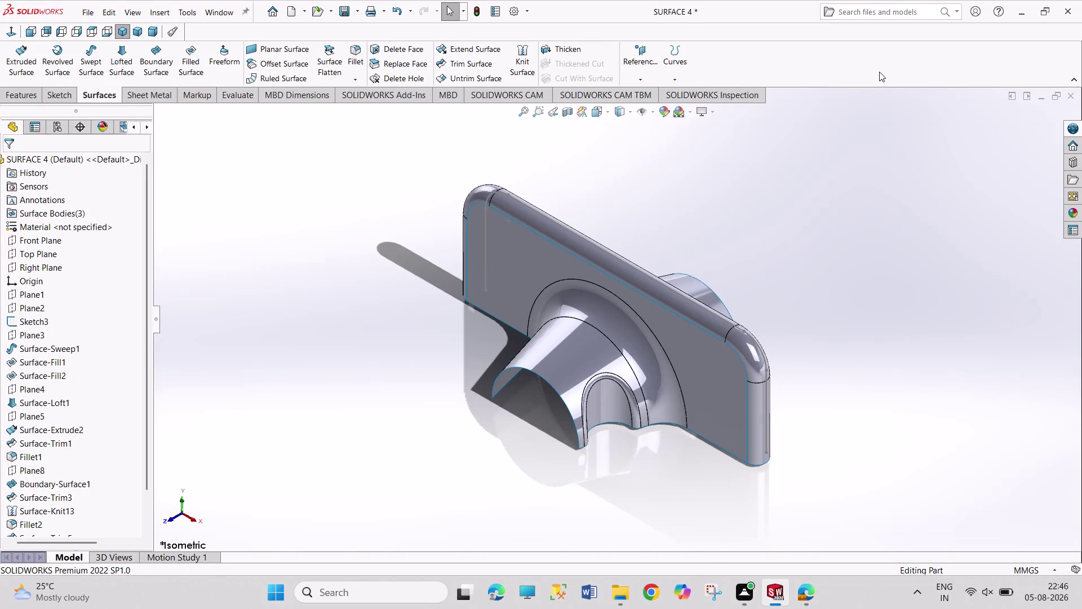
Orbit the model to inspect the edges where the spout joins the plate.
drag(876, 64, 895, 93)
drag(890, 72, 906, 99)
drag(903, 90, 923, 122)
drag(903, 85, 920, 111)
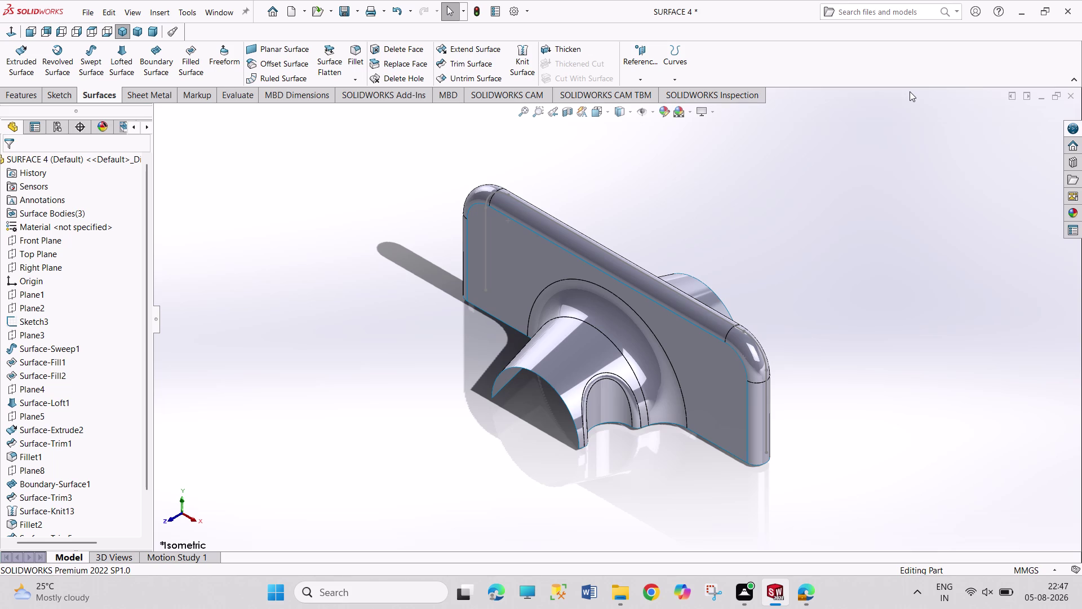
drag(909, 89, 919, 104)
drag(915, 84, 915, 87)
drag(915, 87, 919, 93)
drag(826, 133, 900, 242)
drag(826, 160, 899, 264)
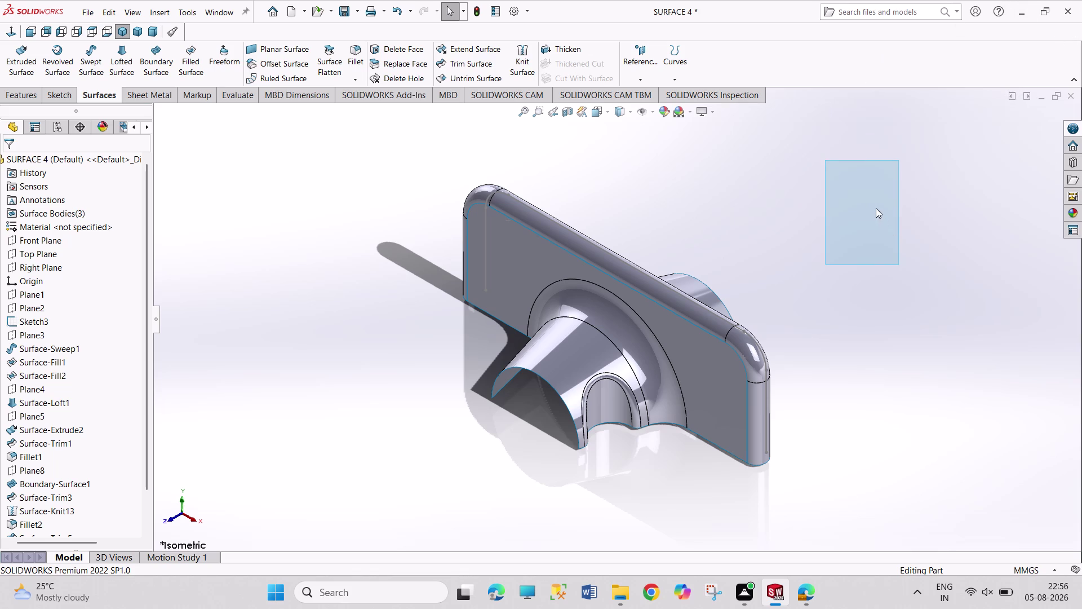
Orbit the model to inspect the filleted spout and plate.
drag(866, 195, 910, 282)
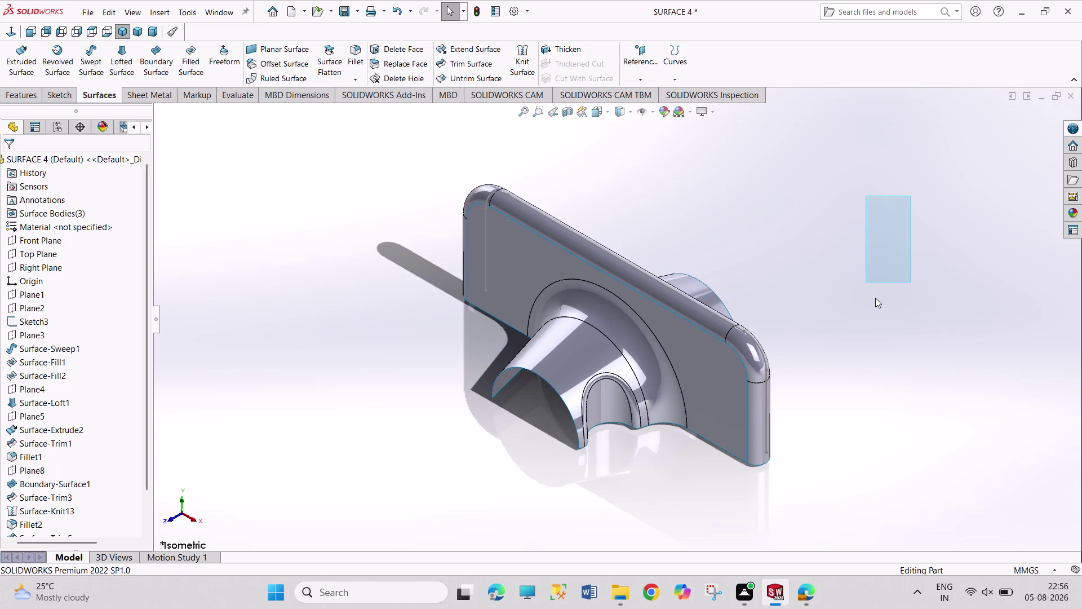
drag(837, 176, 997, 313)
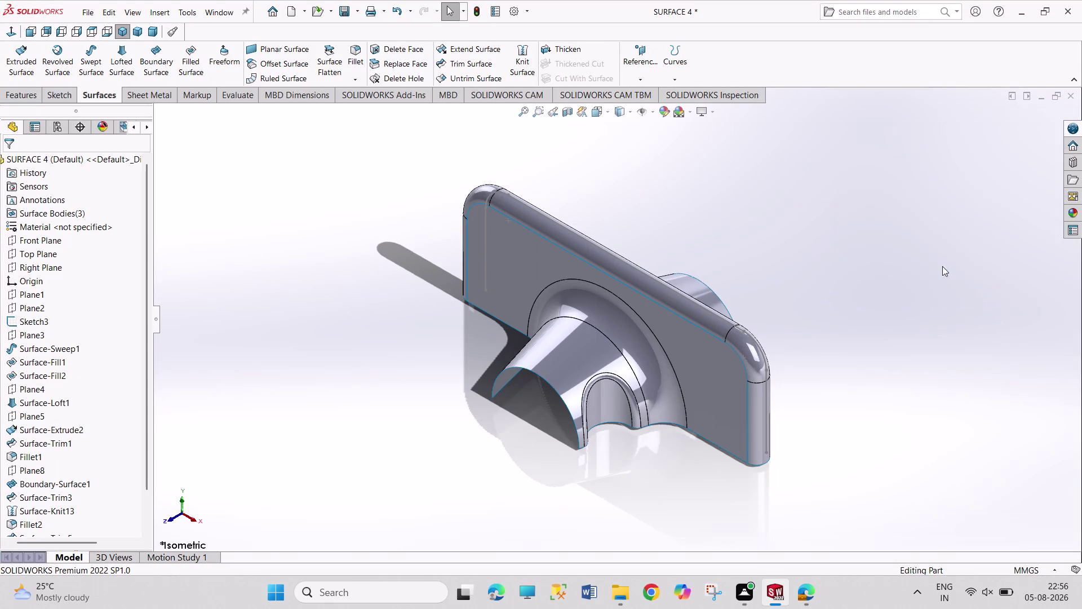
drag(853, 187, 936, 329)
drag(882, 208, 907, 250)
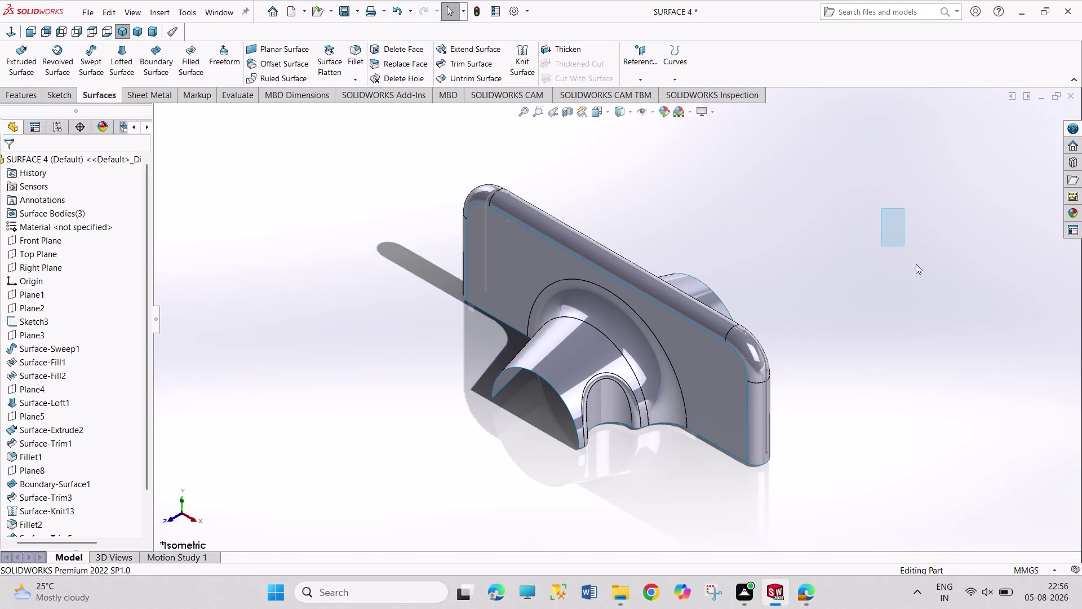
drag(907, 251, 965, 315)
drag(913, 217, 990, 317)
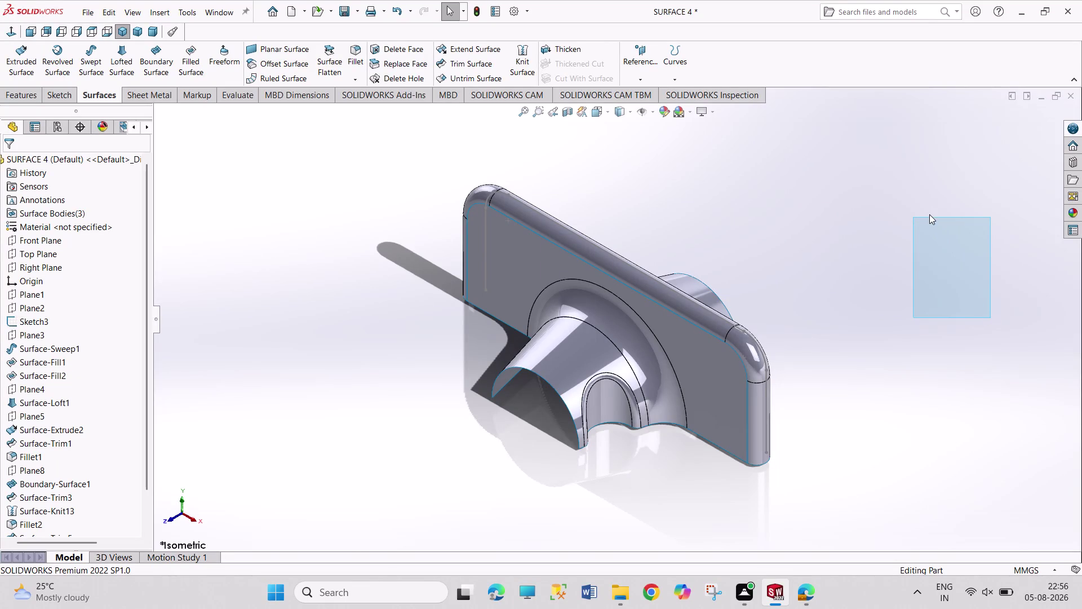
drag(924, 203, 996, 320)
drag(930, 215, 943, 269)
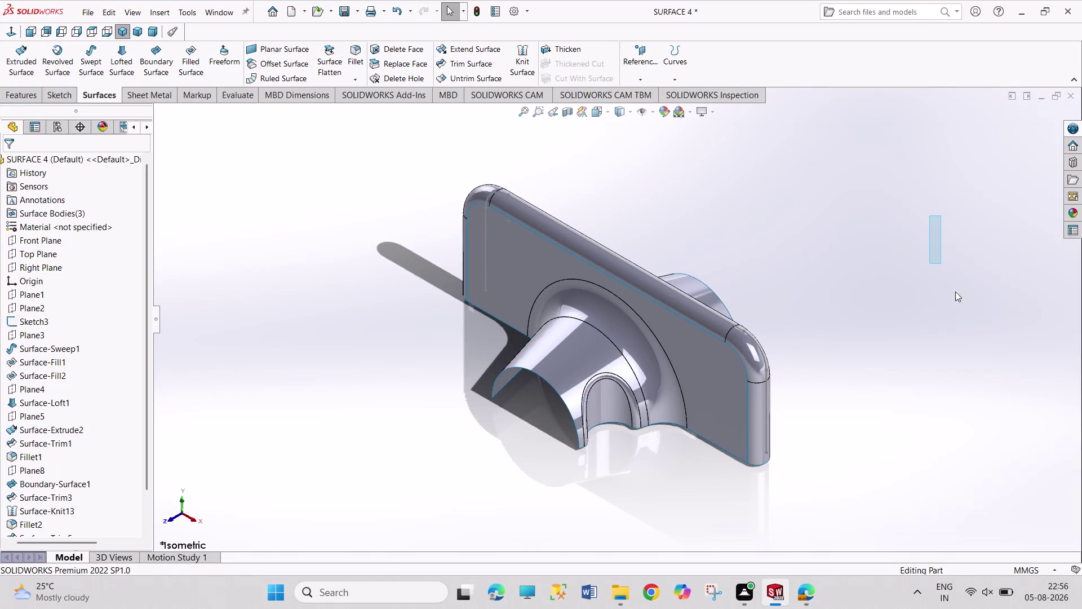
drag(943, 269, 981, 323)
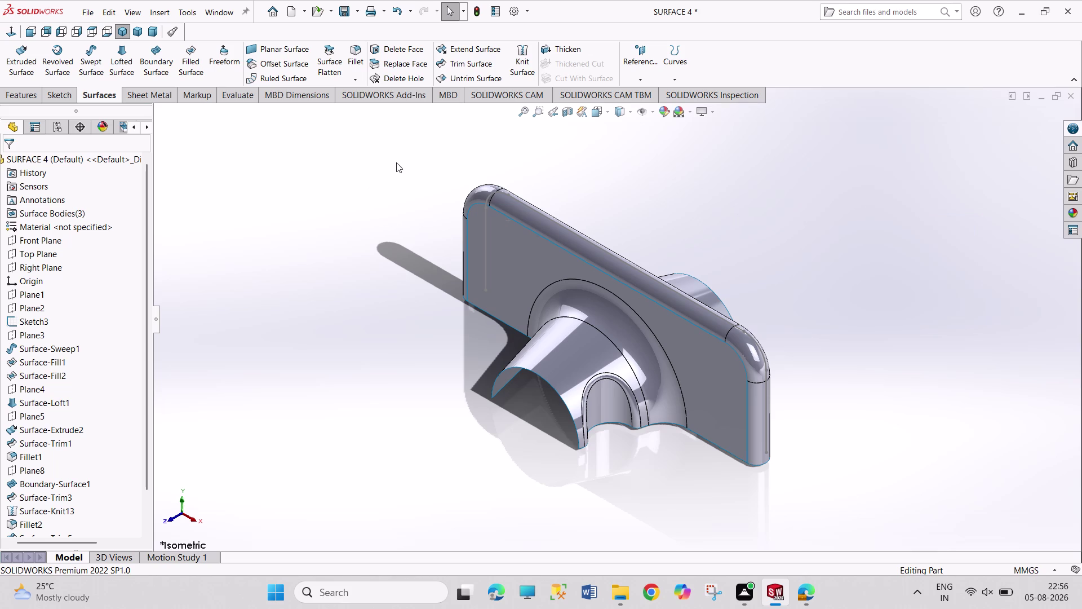
Box-select all the model's surfaces, clear the selection, and reorient the view.
drag(396, 162, 823, 492)
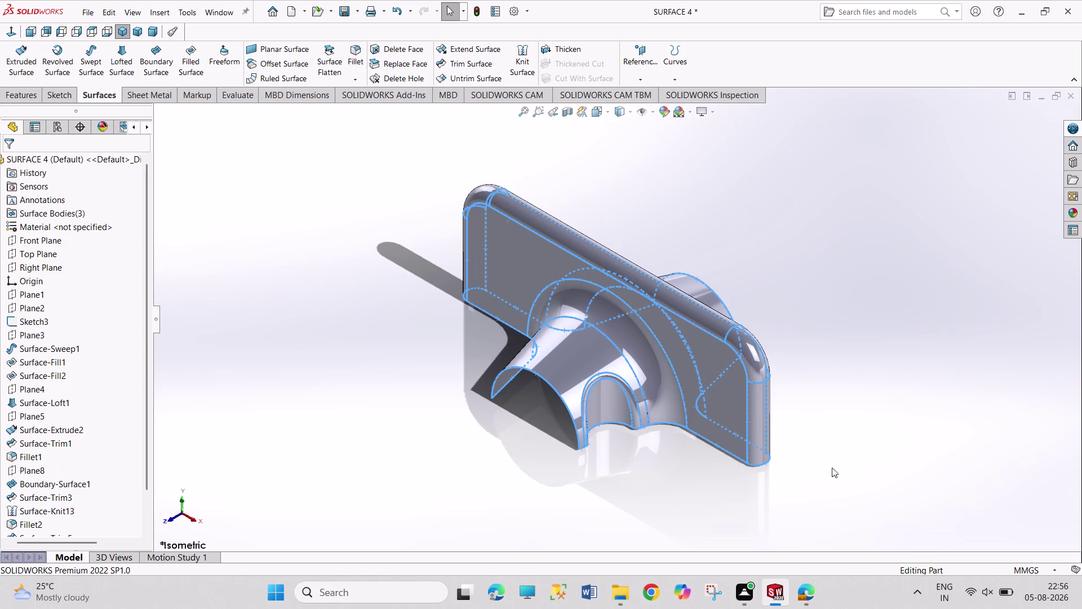
click(840, 427)
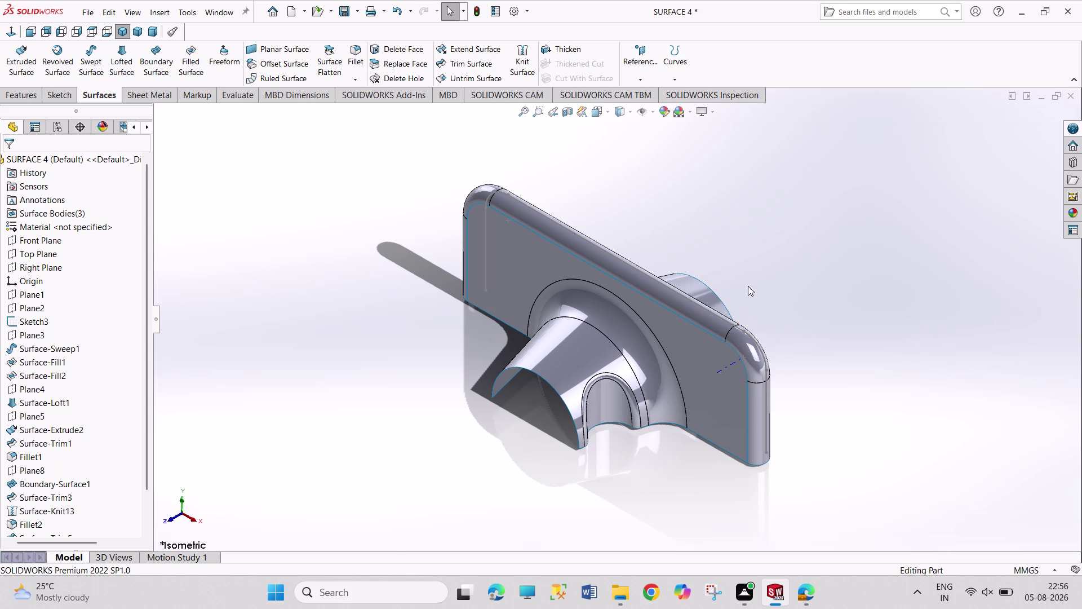
drag(757, 212, 882, 428)
drag(780, 167, 904, 462)
drag(777, 136, 821, 353)
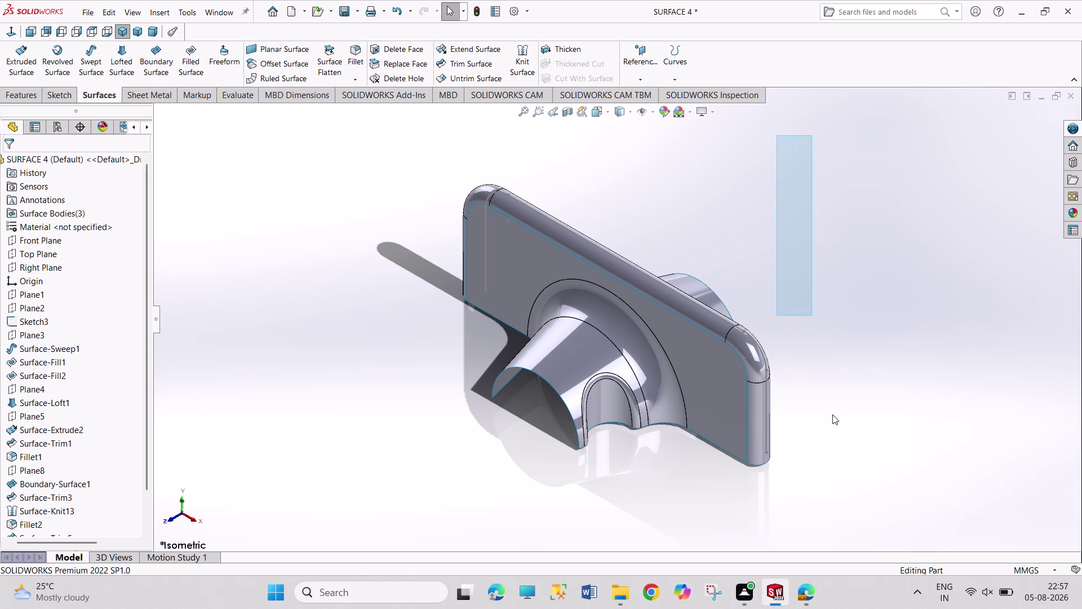
drag(820, 352, 850, 489)
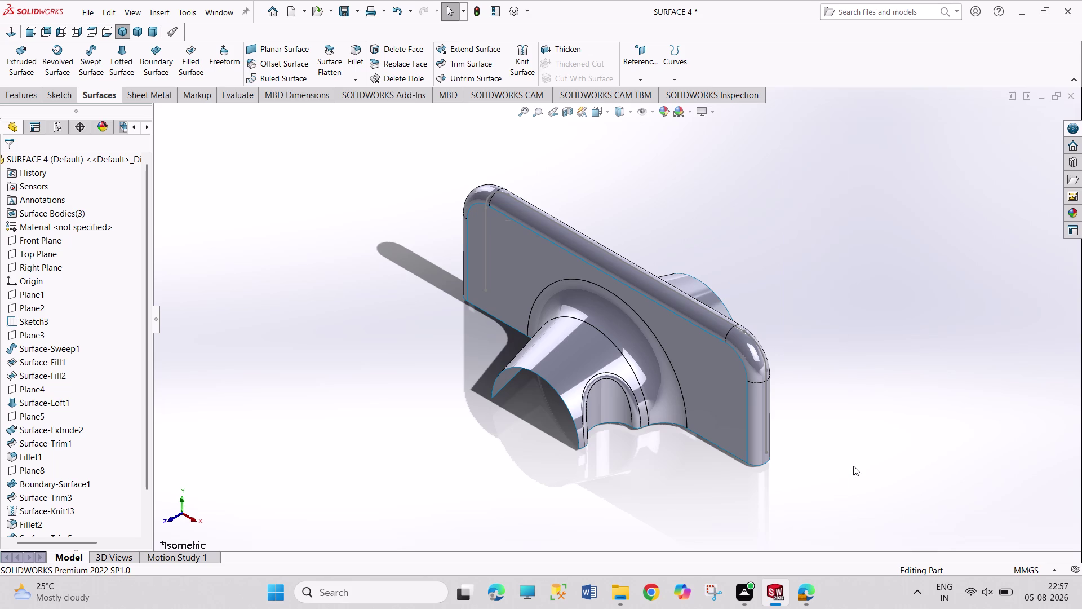
drag(750, 177, 788, 389)
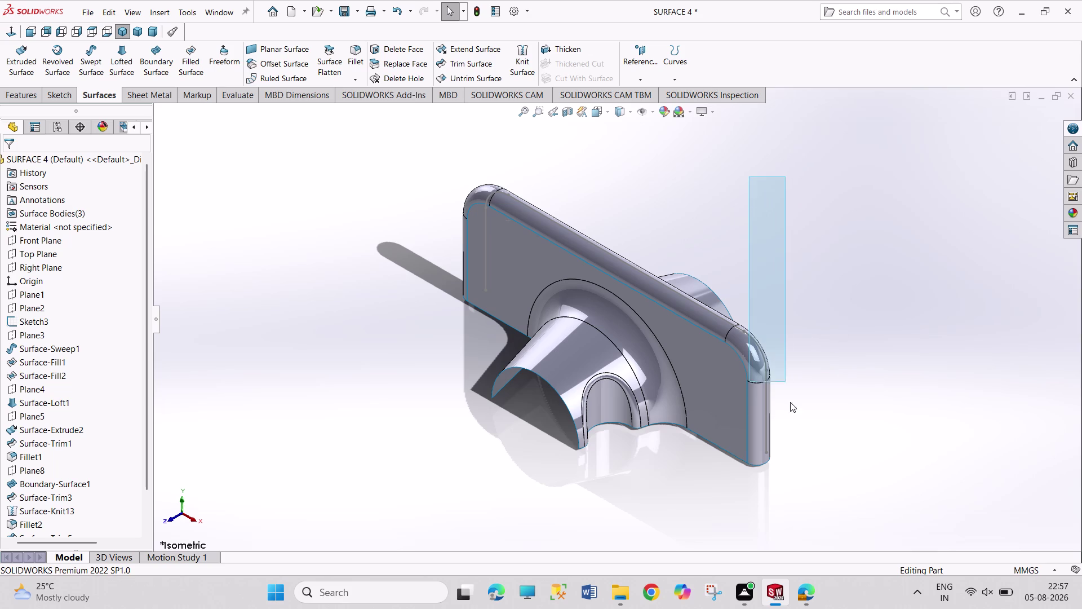
drag(787, 389, 828, 489)
drag(710, 121, 857, 457)
drag(788, 160, 861, 432)
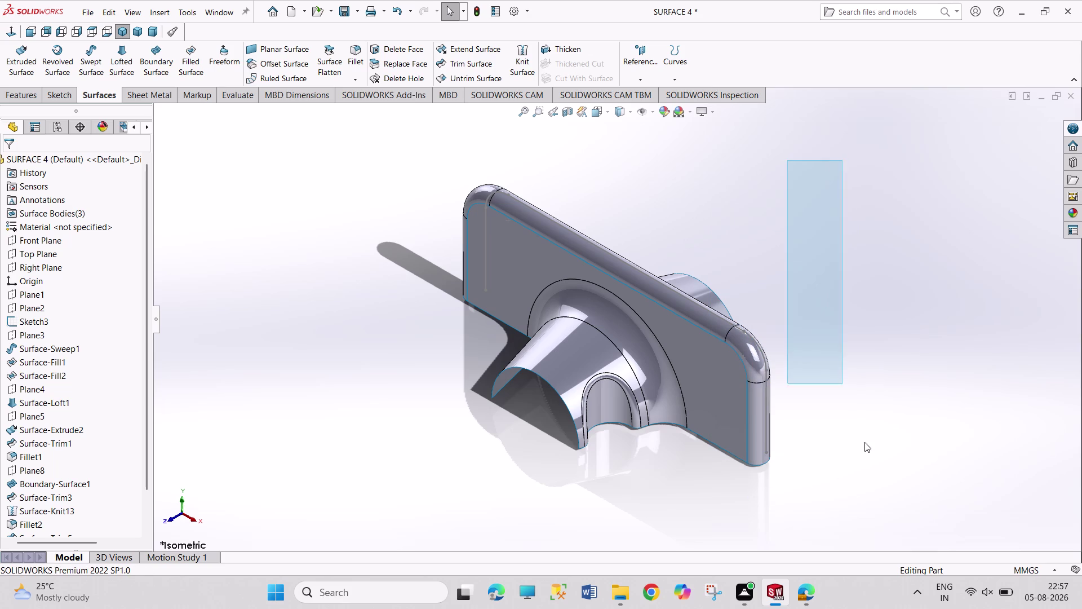
drag(861, 433, 865, 457)
Select all surfaces, then the faces along the plate's right edge, clearing each selection.
drag(444, 135, 950, 520)
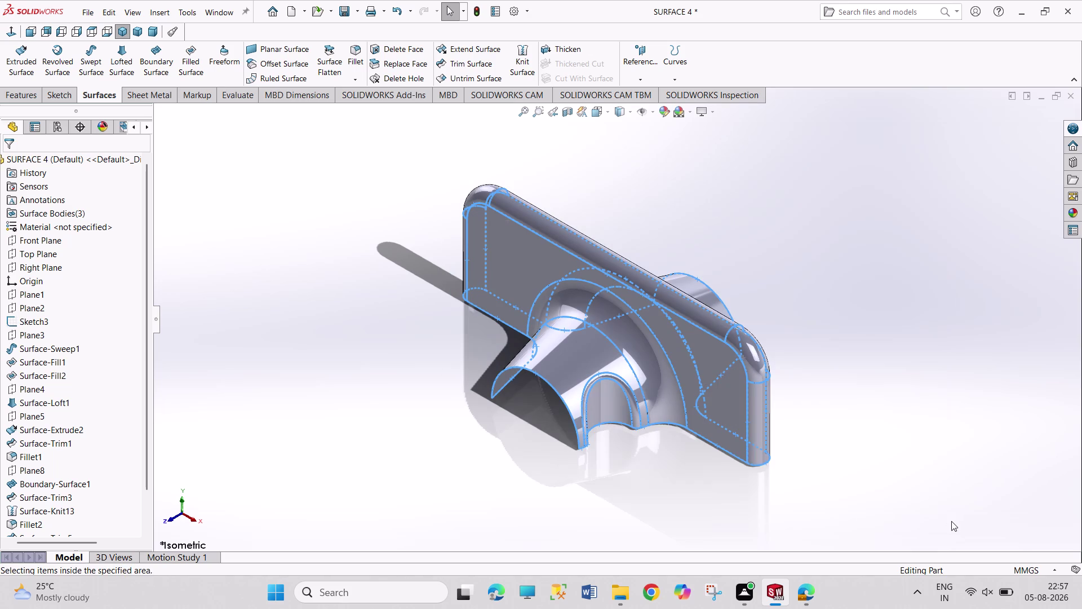
click(924, 401)
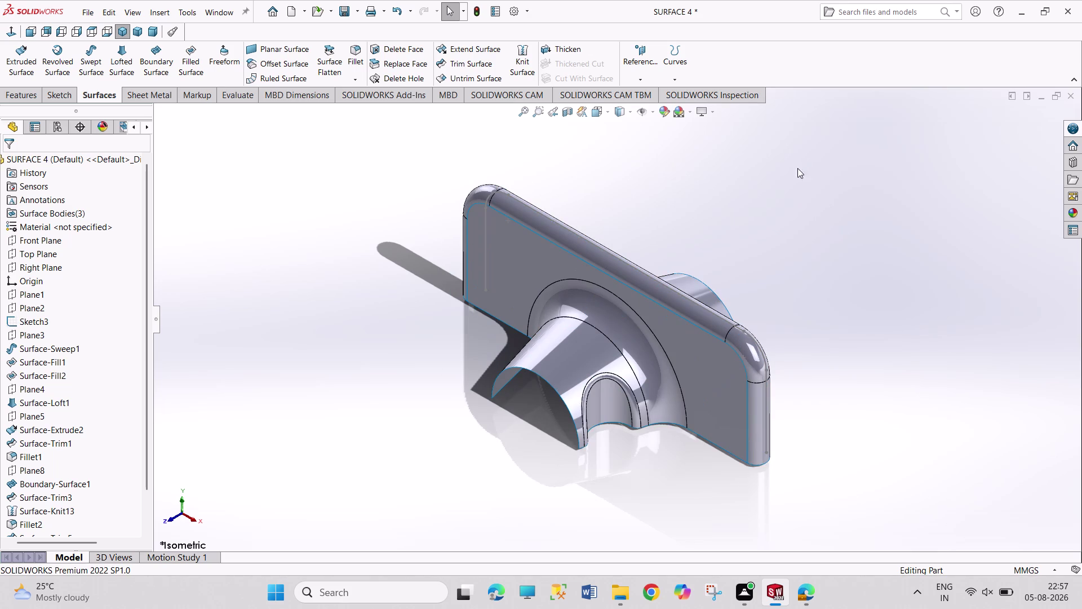
drag(744, 137, 830, 493)
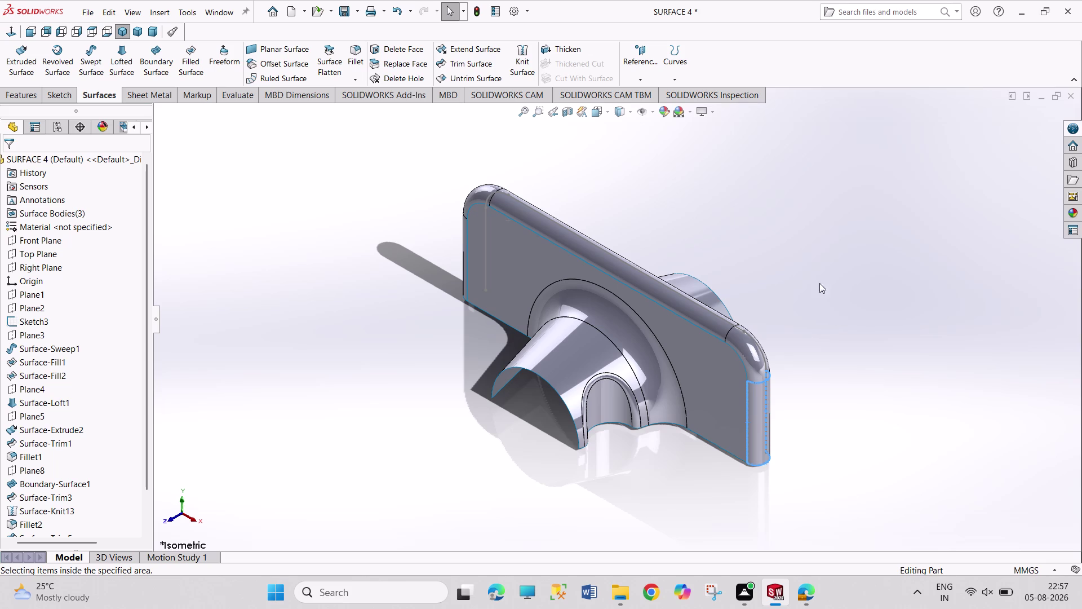
drag(770, 146, 856, 495)
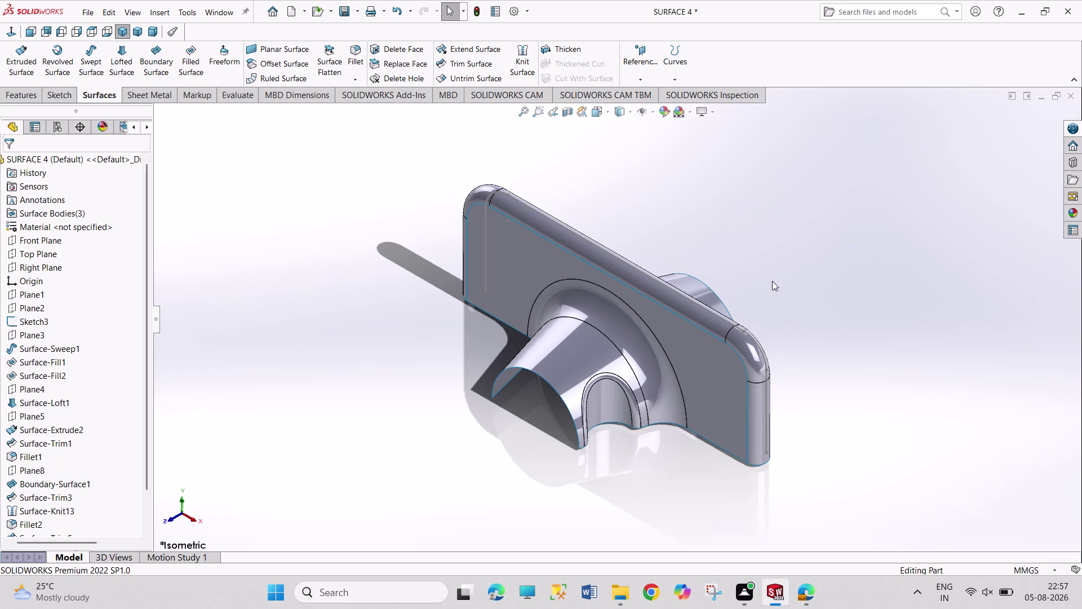
Reorient the model, then select and deselect all its surfaces once more.
drag(743, 176, 834, 483)
drag(841, 486, 817, 426)
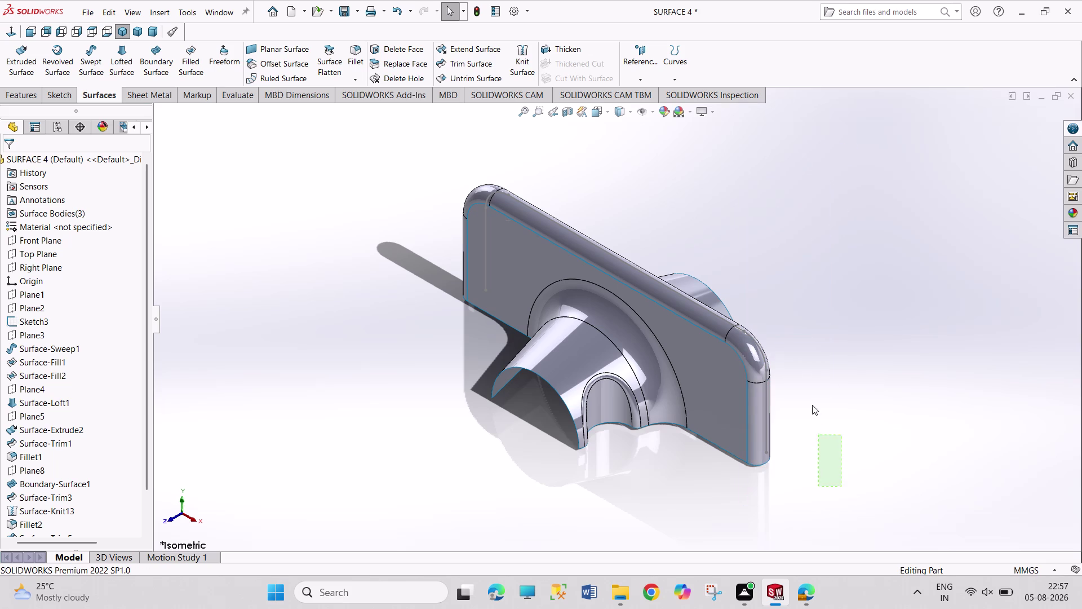
drag(816, 427, 843, 270)
drag(897, 373, 687, 461)
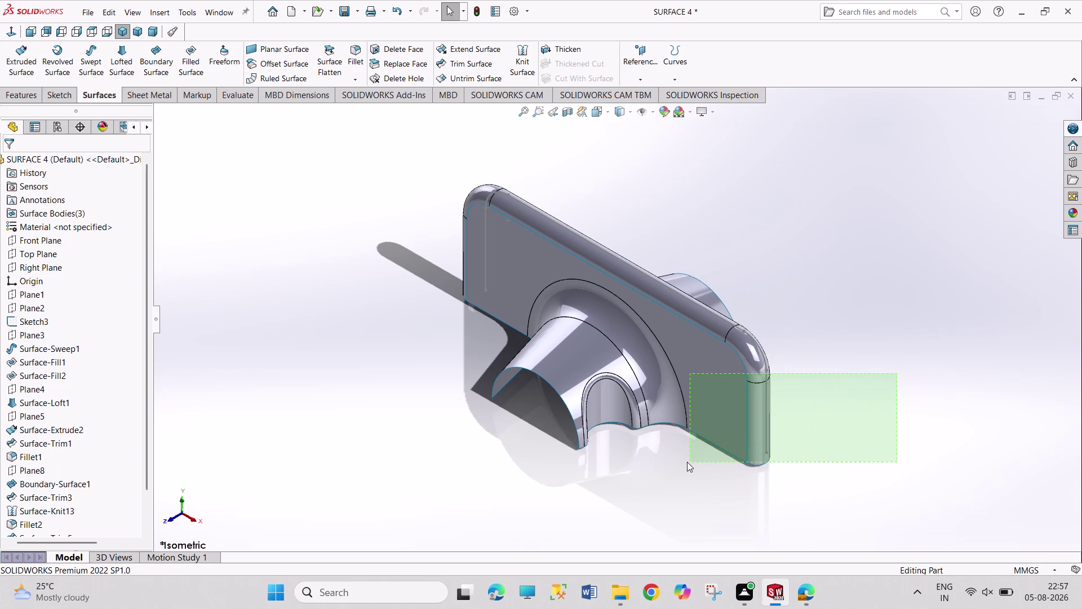
drag(686, 462, 684, 461)
click(858, 457)
drag(857, 458, 417, 353)
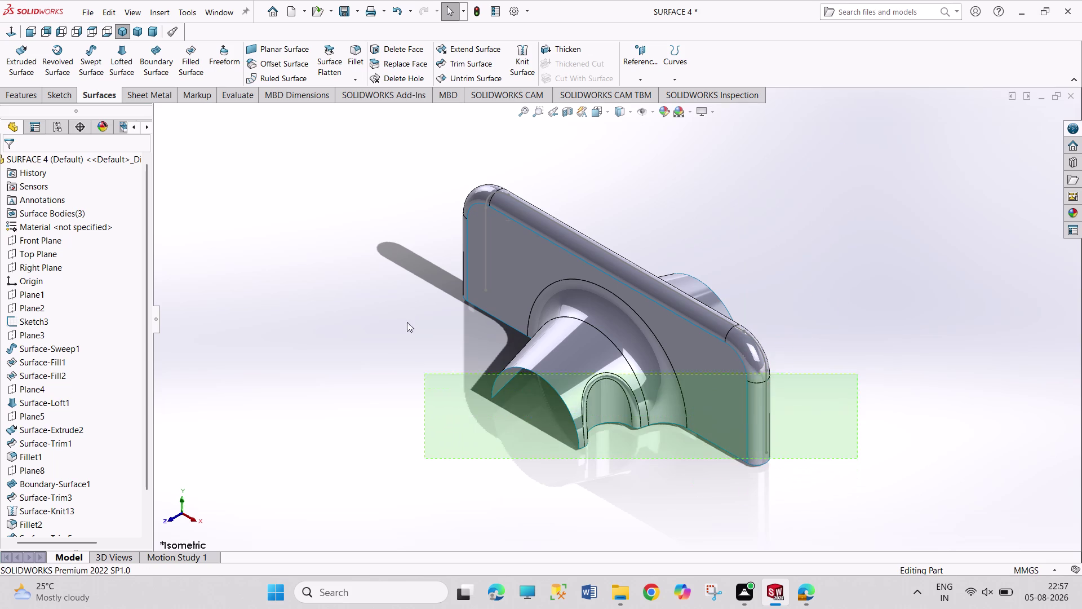
drag(417, 353, 430, 126)
click(840, 180)
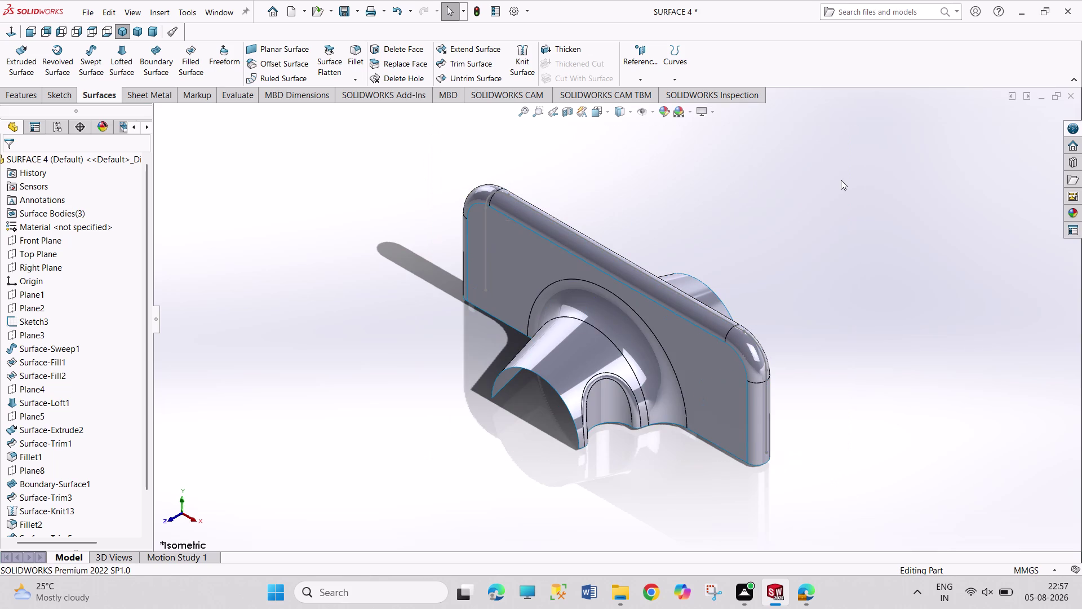
drag(438, 149, 929, 536)
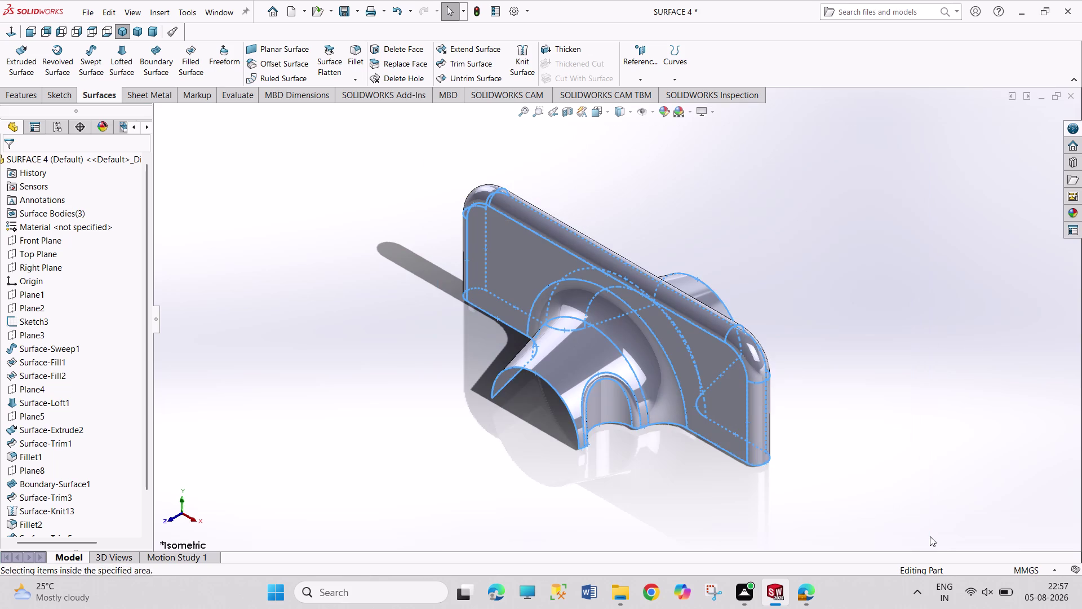
click(874, 444)
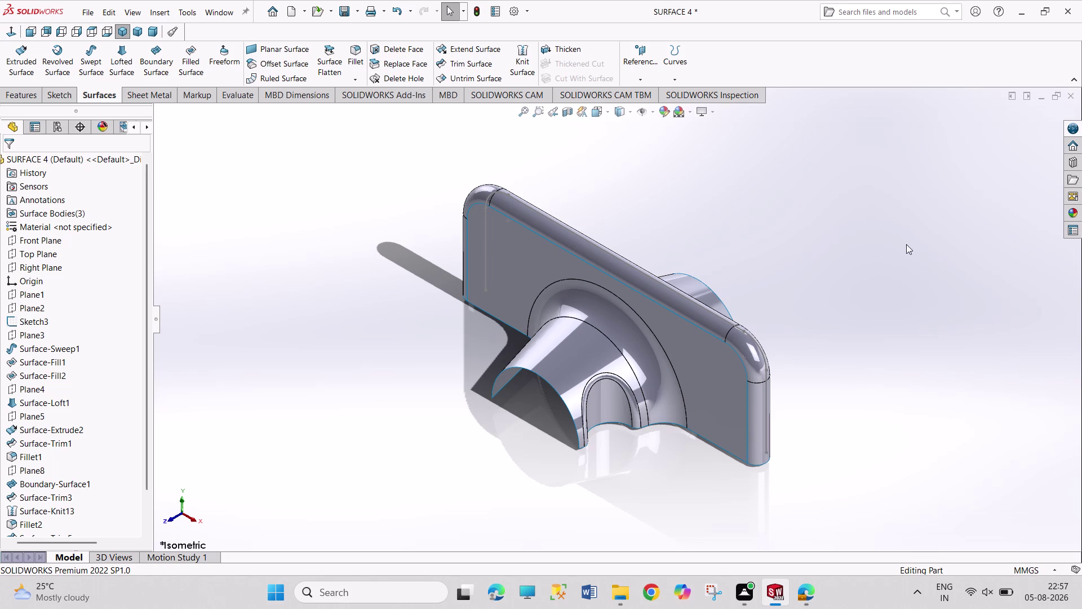
drag(790, 159, 920, 311)
drag(787, 148, 875, 309)
drag(778, 212, 879, 332)
click(684, 324)
click(631, 354)
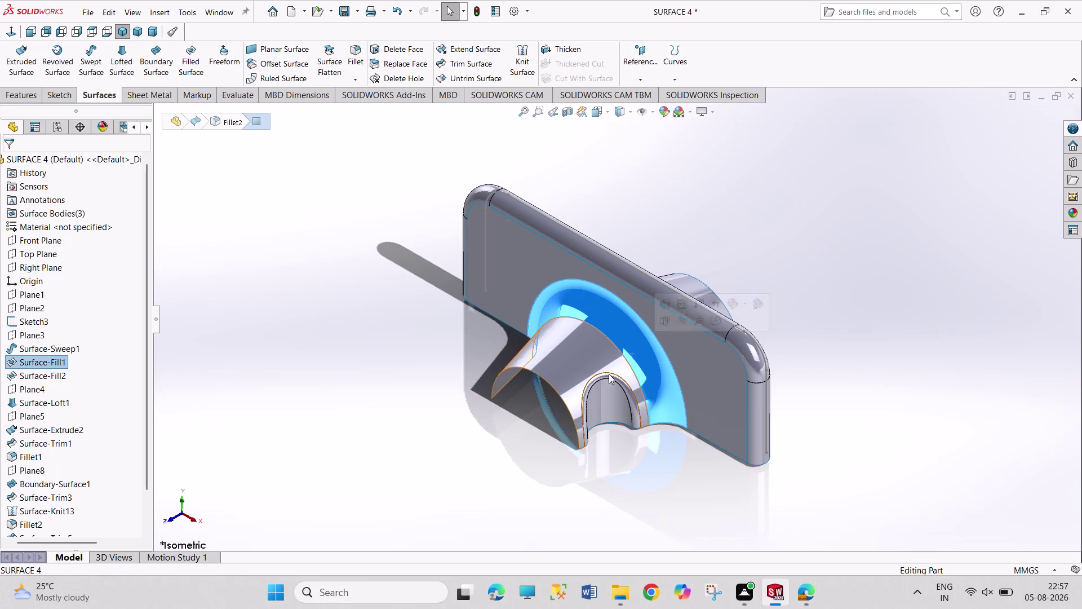
click(604, 375)
click(613, 396)
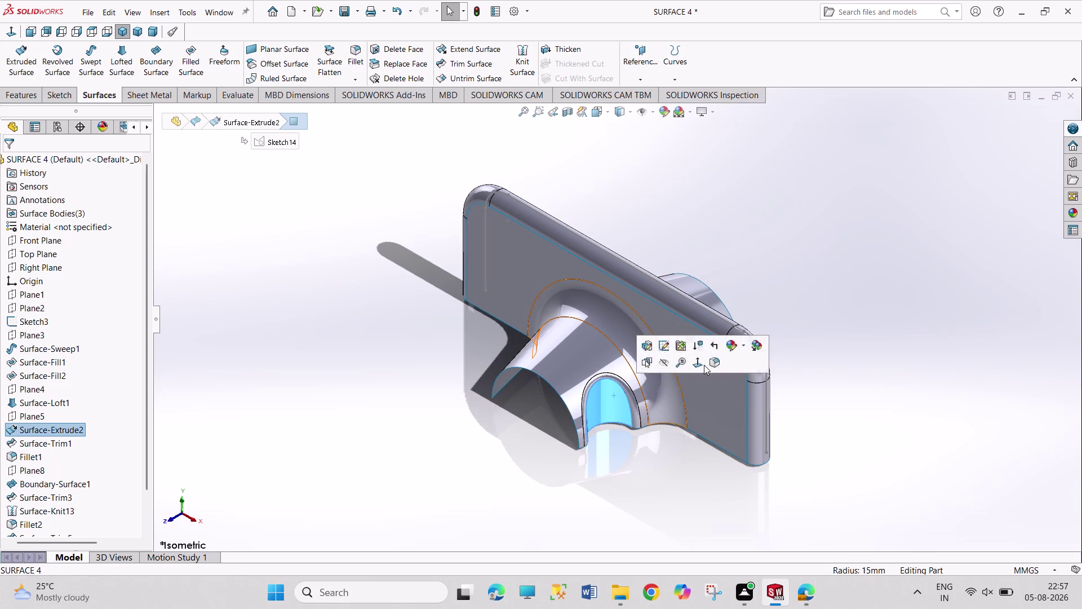
click(810, 281)
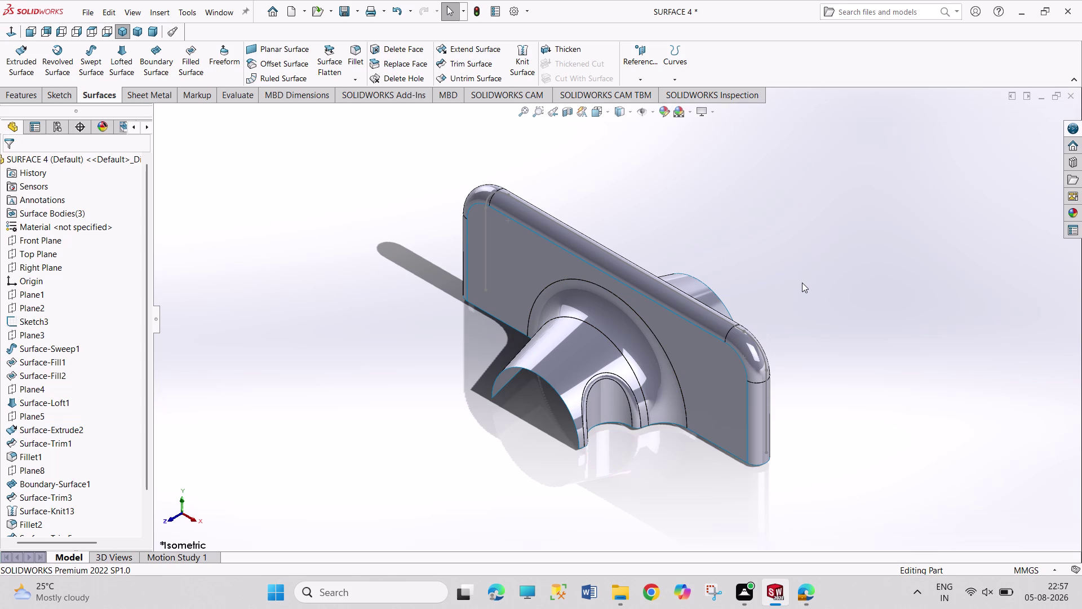
drag(693, 158, 704, 284)
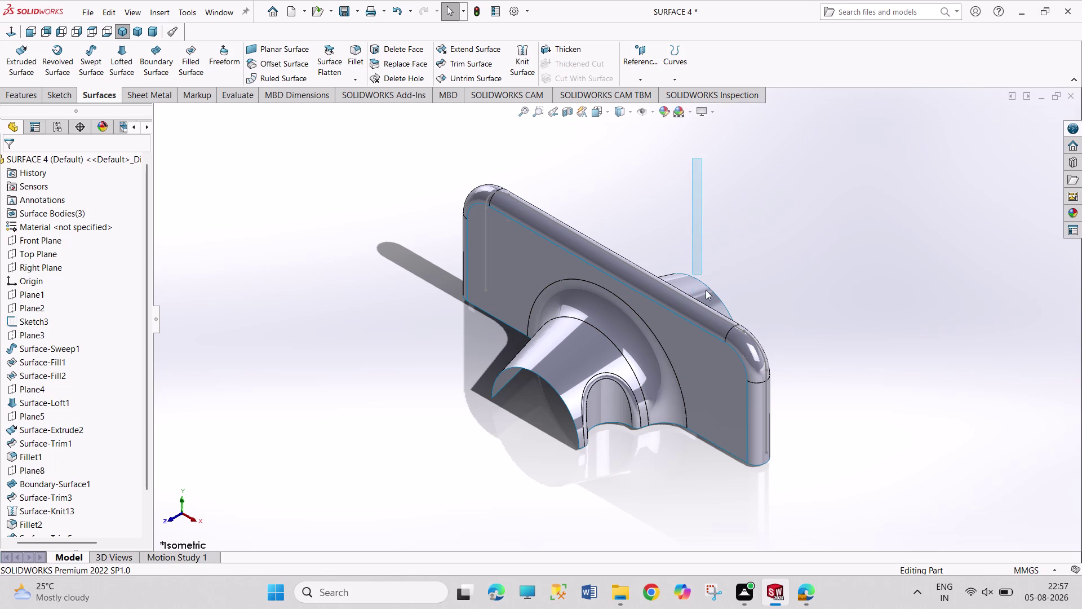
drag(704, 284, 788, 476)
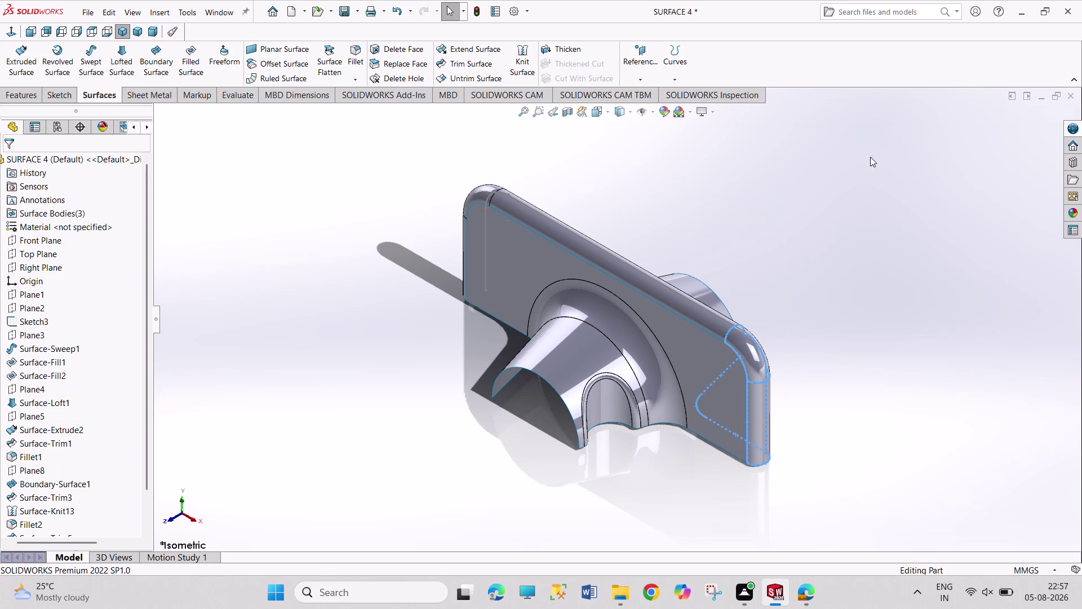
drag(867, 150, 407, 495)
click(848, 313)
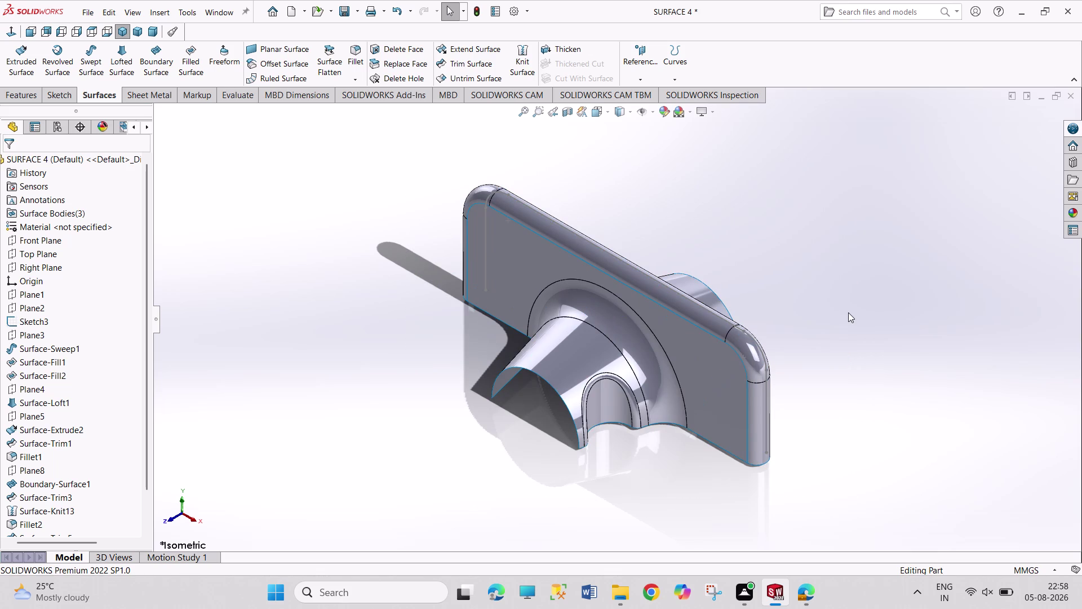
drag(823, 201, 872, 329)
drag(984, 329, 981, 332)
drag(981, 331, 796, 147)
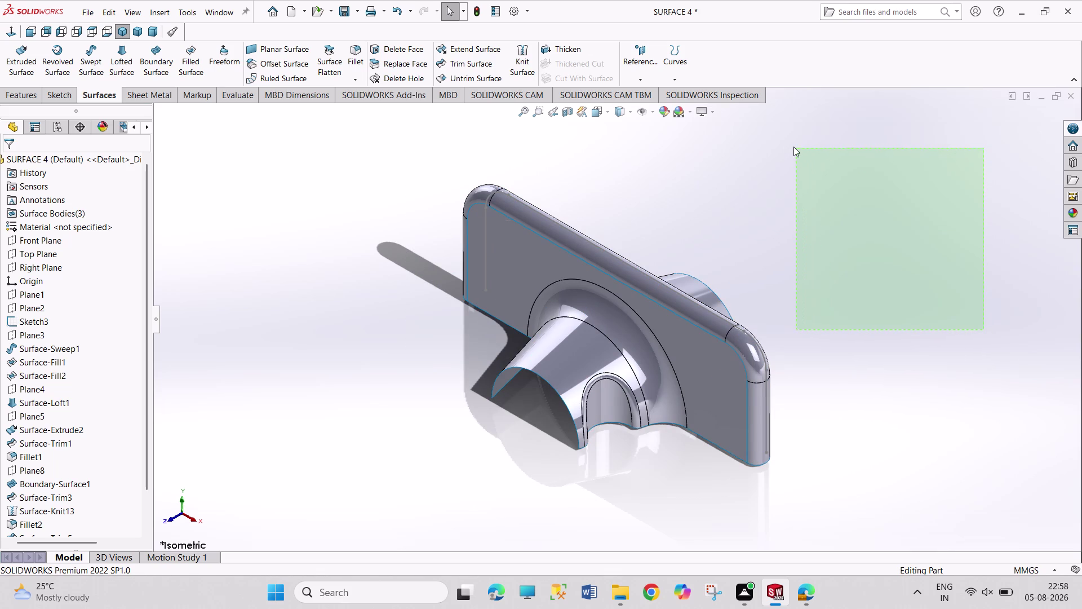
drag(796, 148, 630, 200)
click(752, 170)
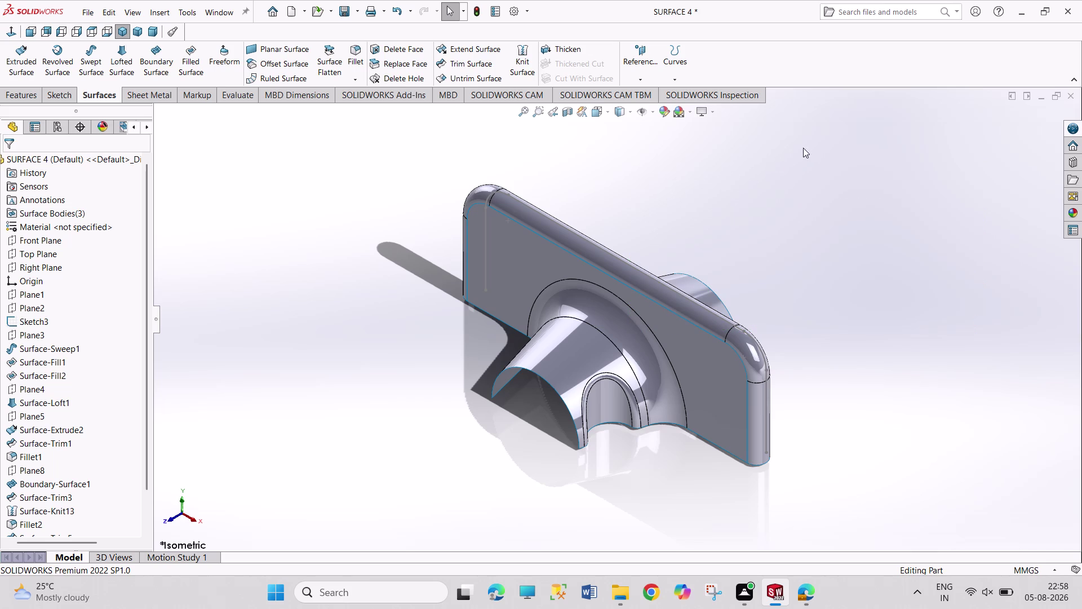
drag(818, 146, 921, 336)
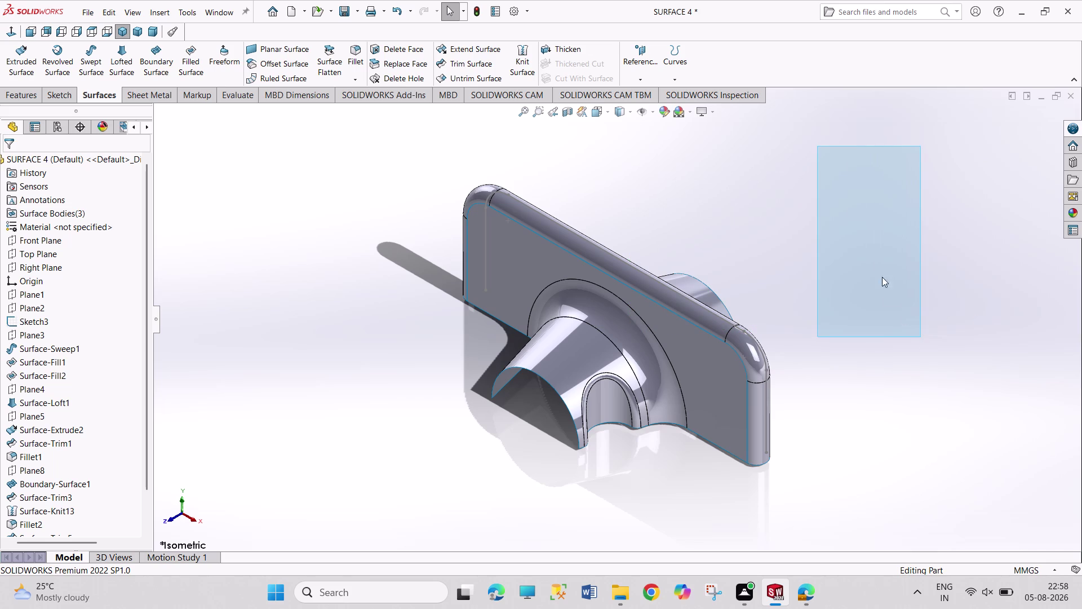
drag(856, 193, 912, 337)
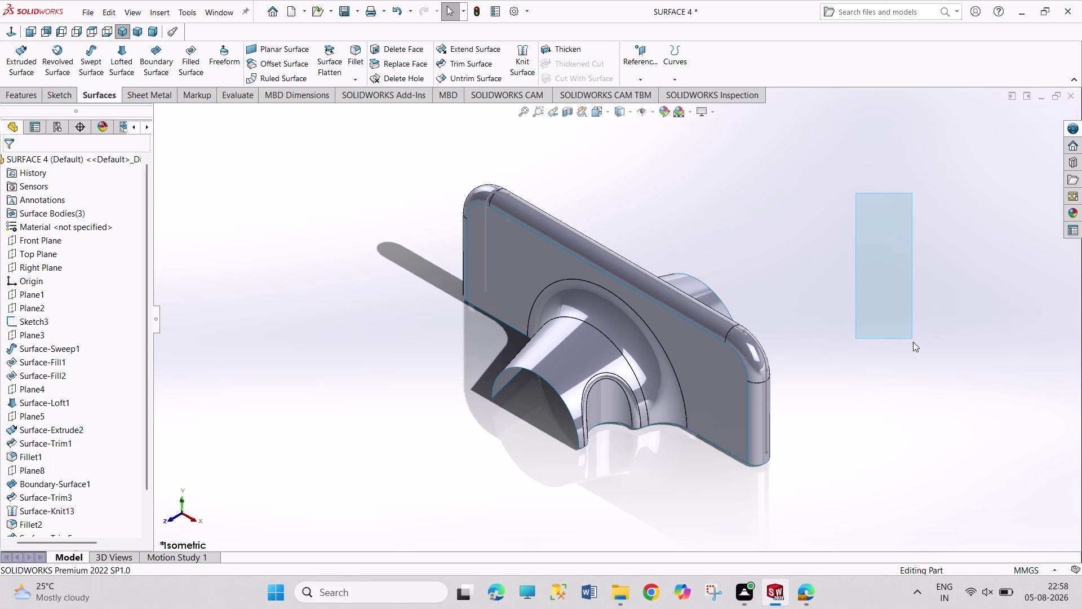
drag(912, 337, 757, 363)
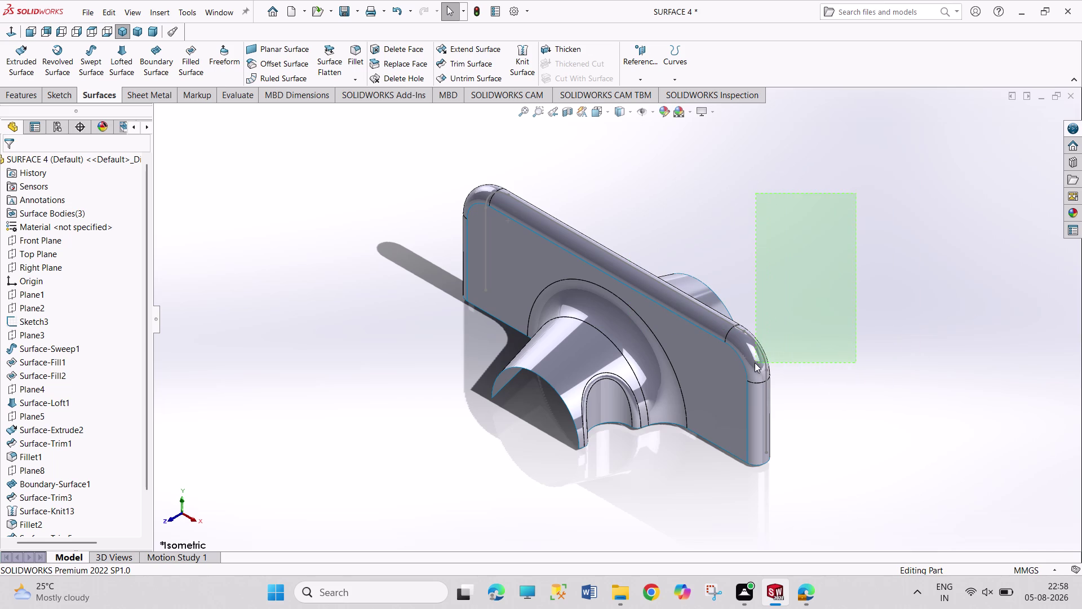
drag(757, 363, 805, 360)
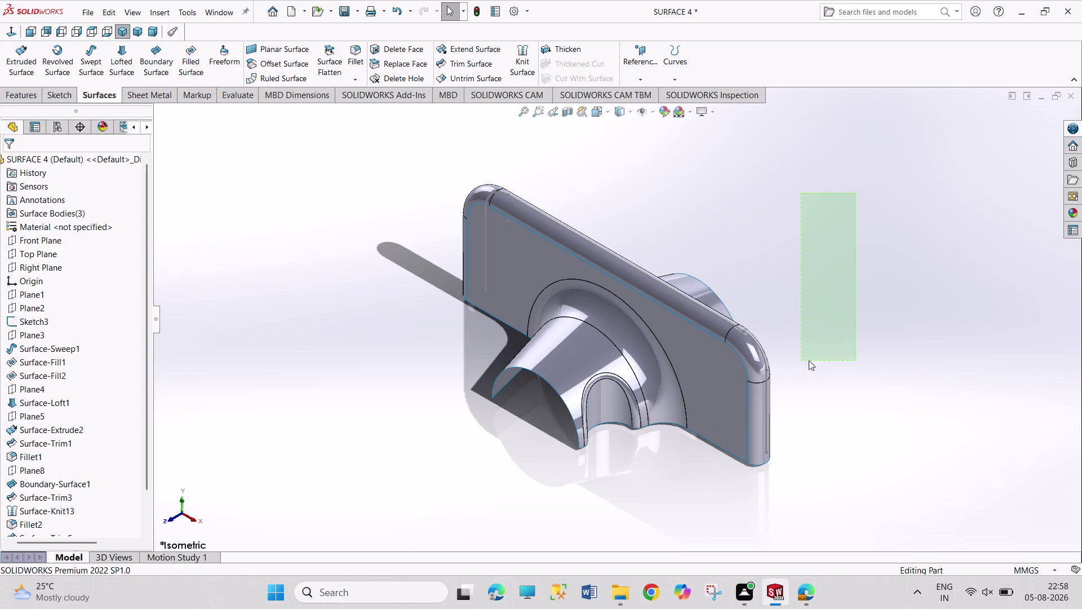
drag(804, 360, 768, 500)
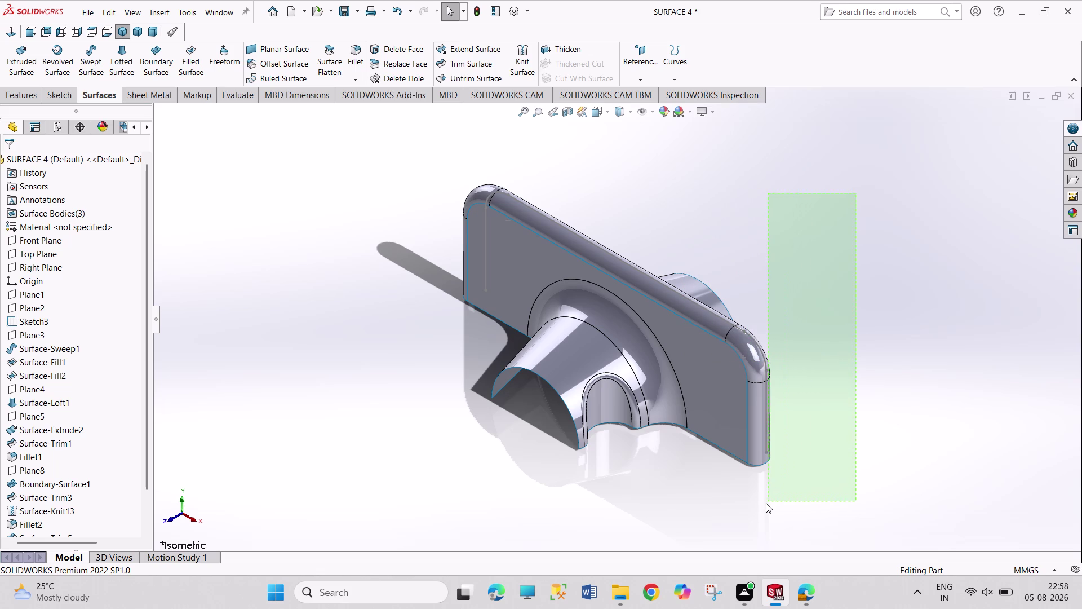
drag(768, 500, 769, 501)
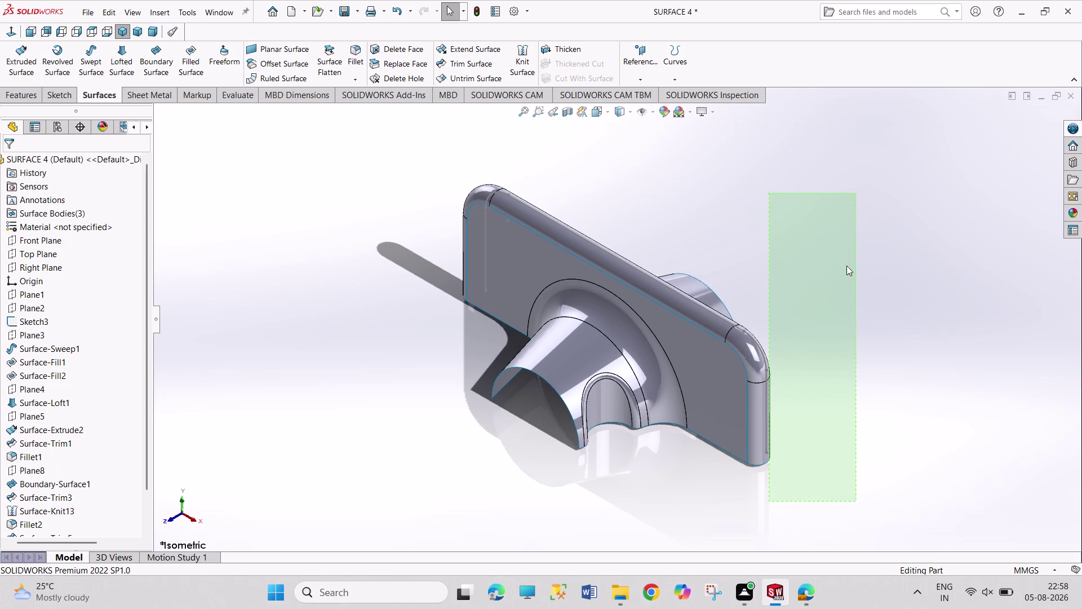
drag(814, 168, 913, 367)
drag(863, 184, 839, 168)
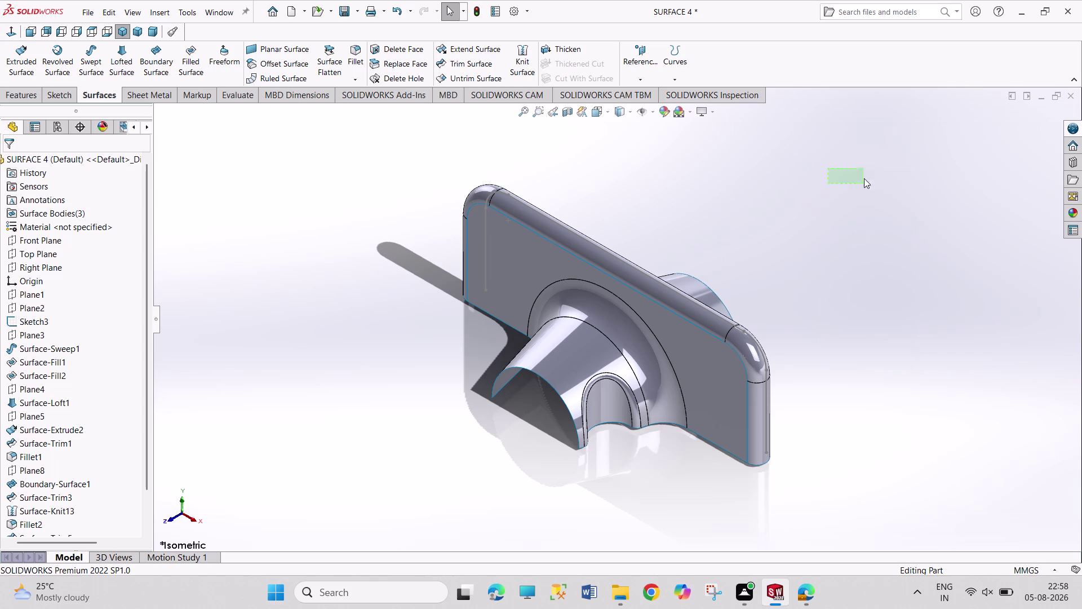
drag(839, 168, 843, 201)
drag(843, 202, 662, 317)
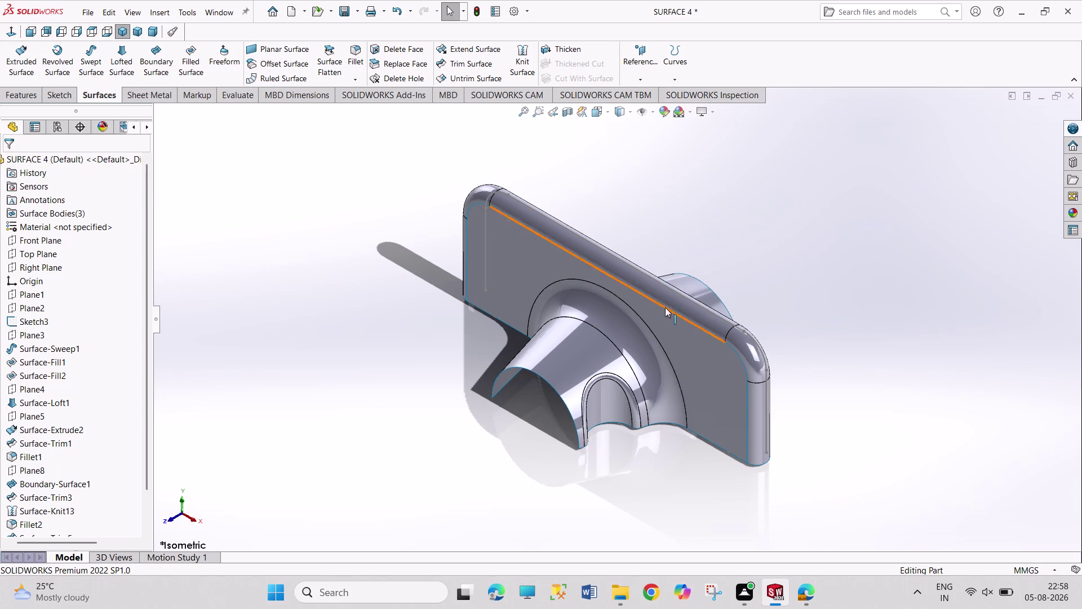
click(793, 224)
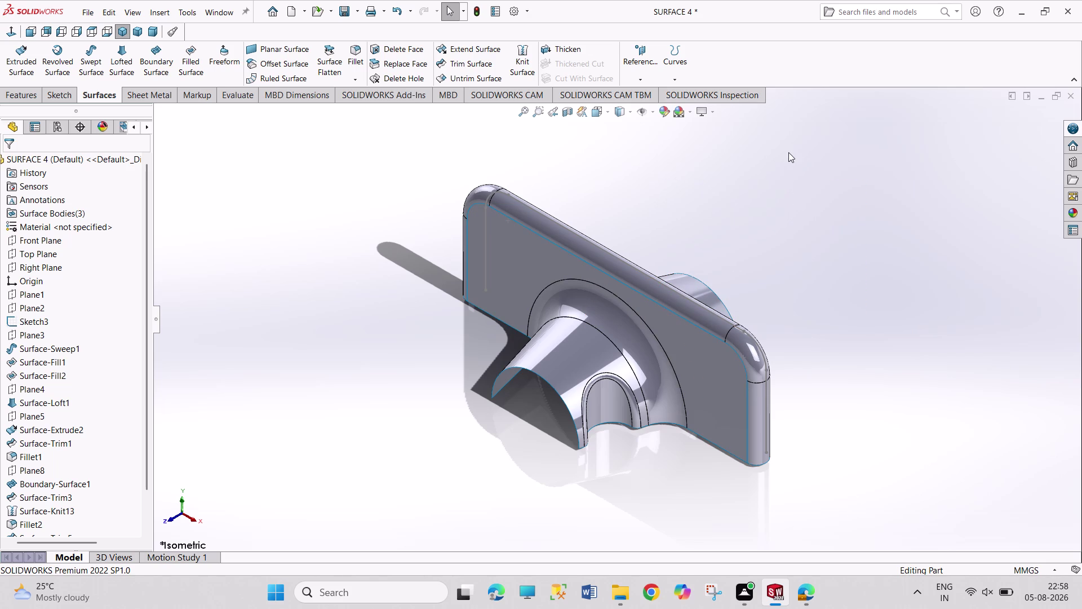
drag(789, 152, 959, 408)
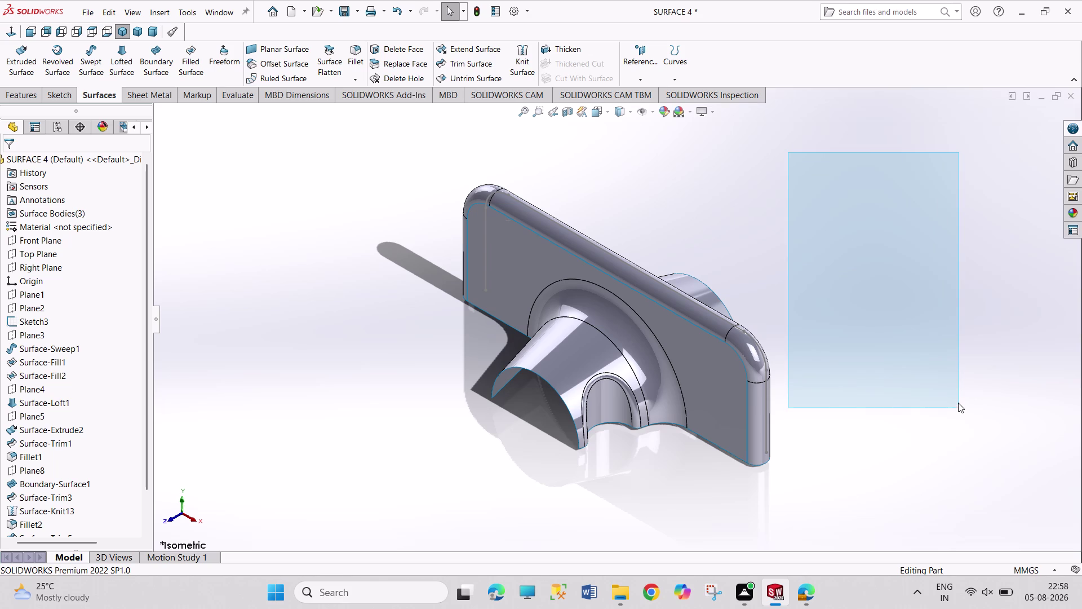
drag(823, 122, 918, 315)
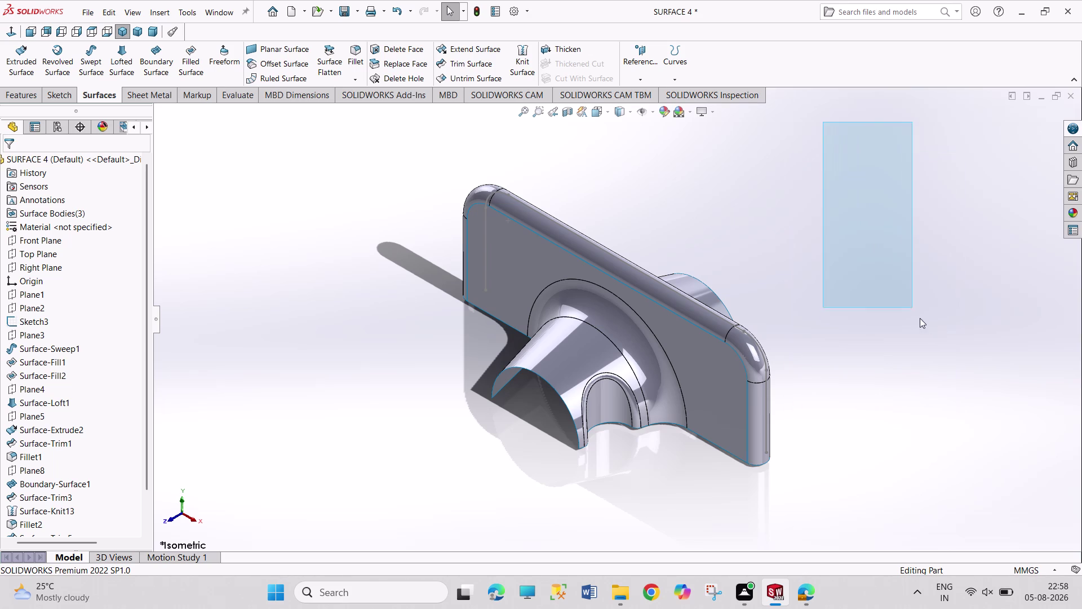
drag(918, 315, 965, 472)
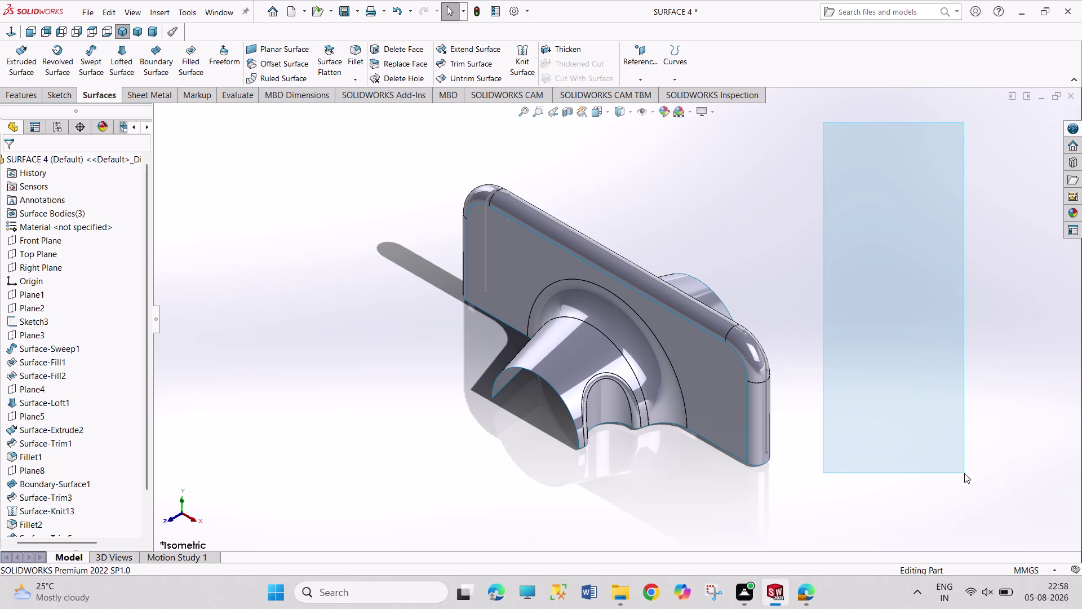
drag(965, 472, 875, 450)
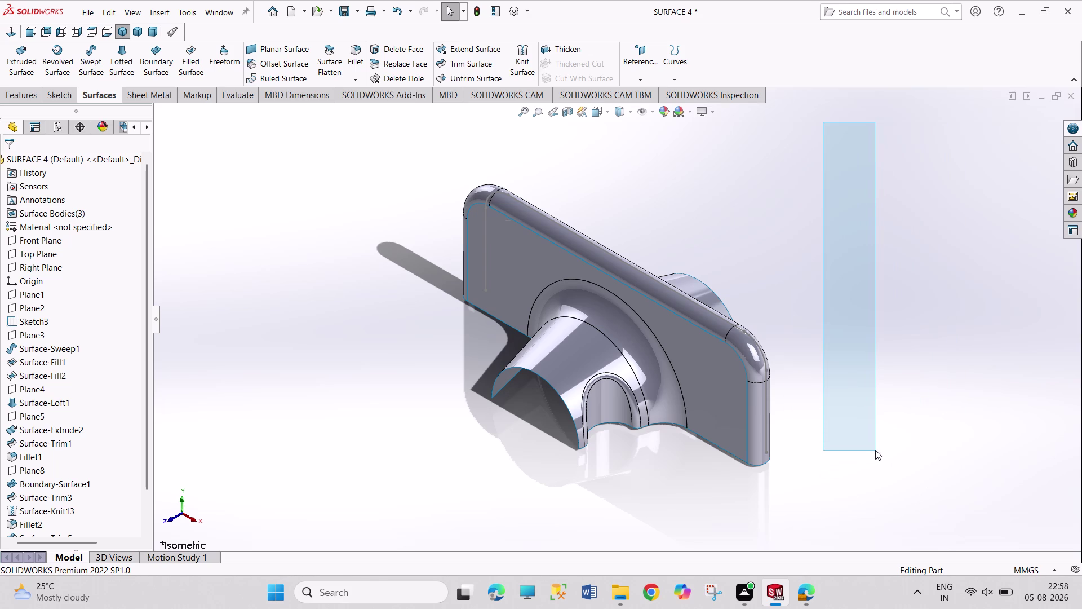
drag(875, 449, 767, 459)
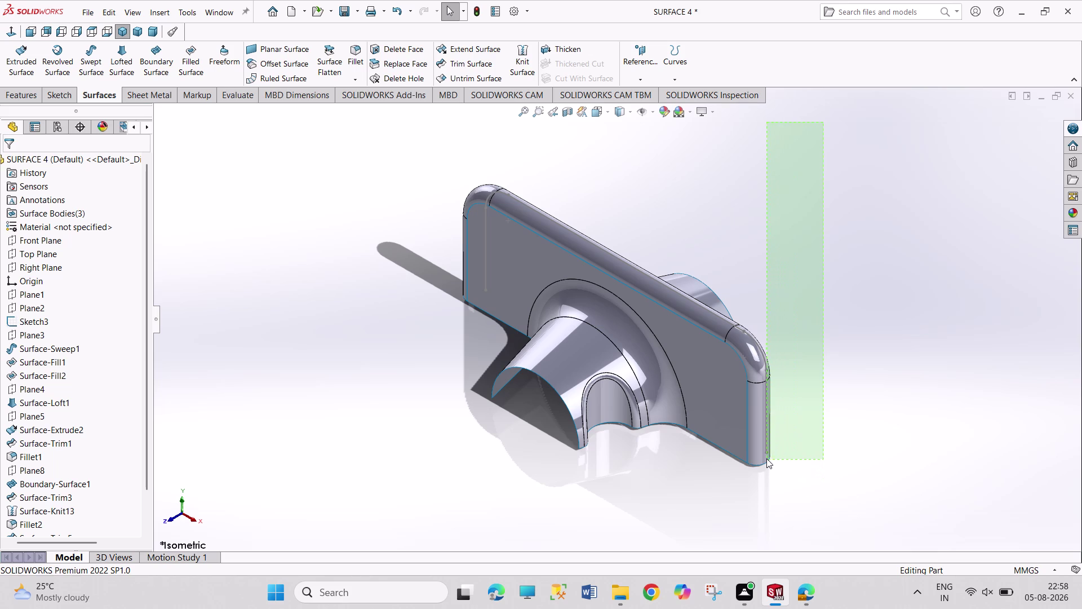
drag(766, 459, 776, 450)
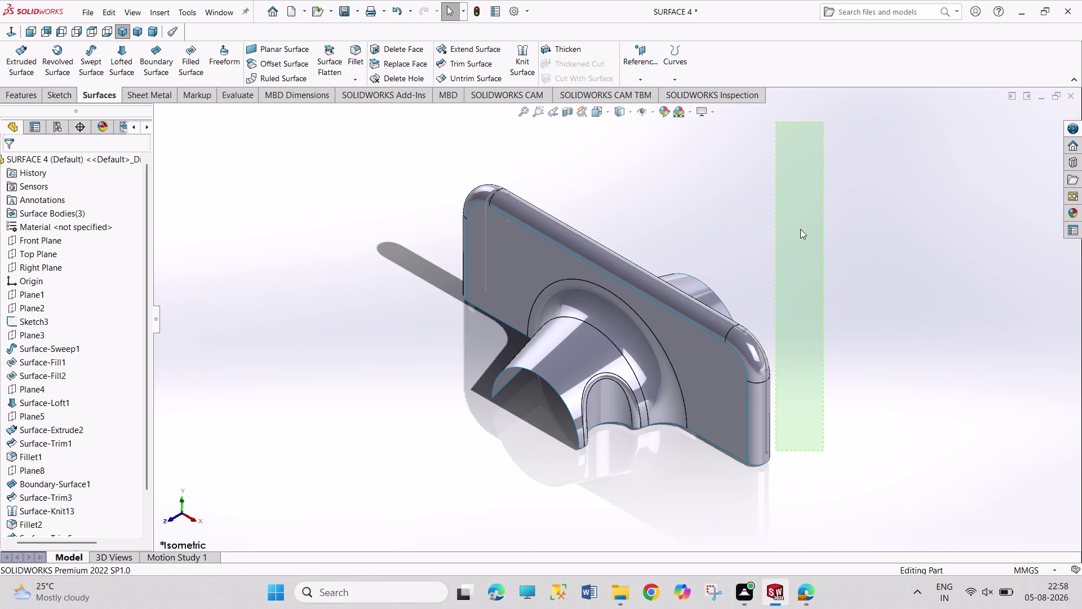
drag(787, 206, 916, 475)
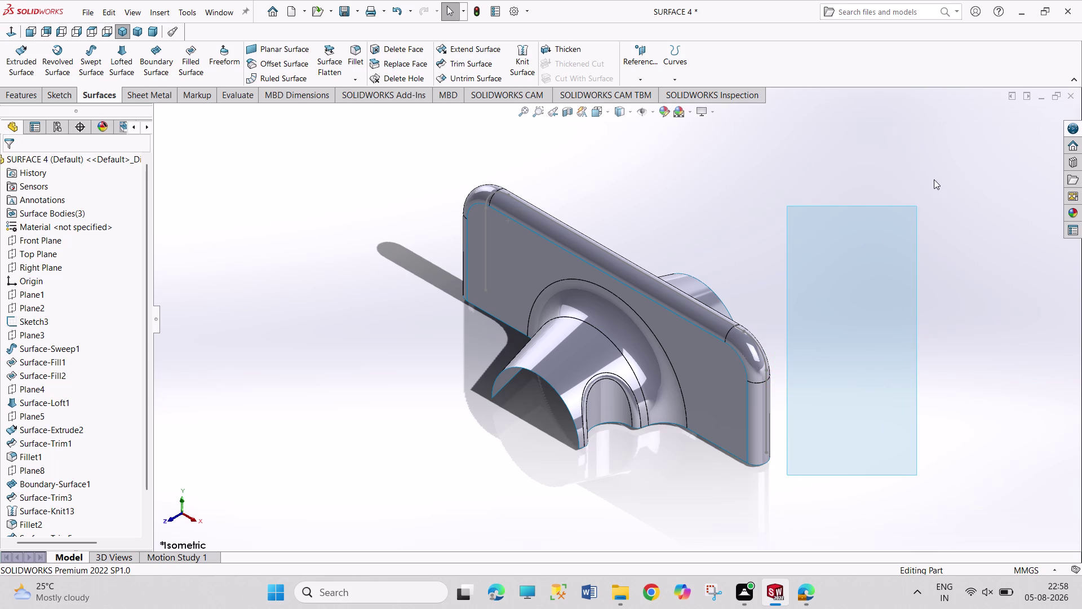
drag(943, 171, 767, 465)
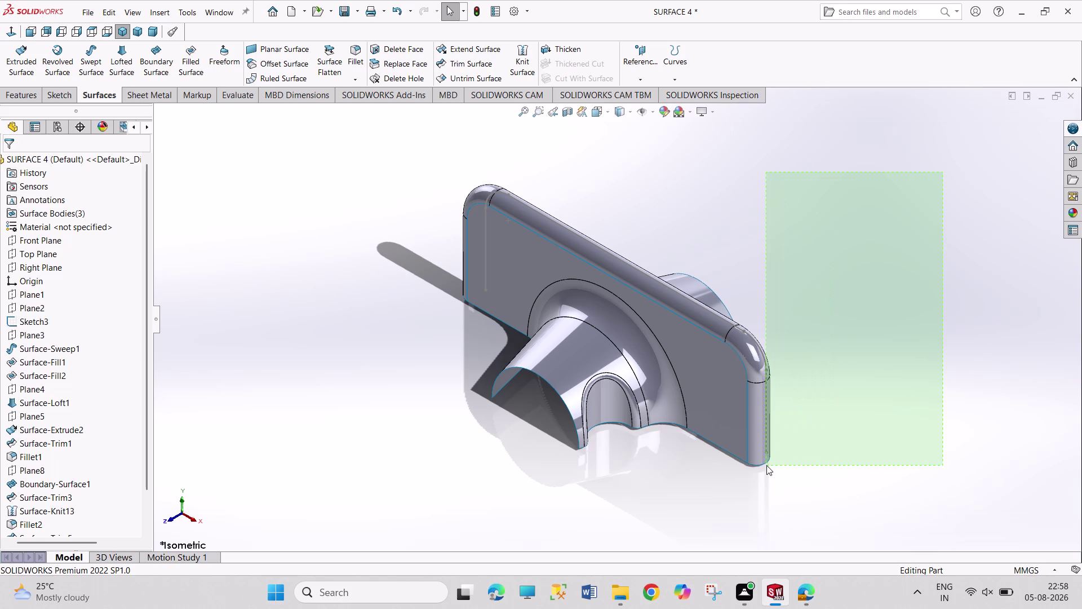
drag(766, 465, 645, 490)
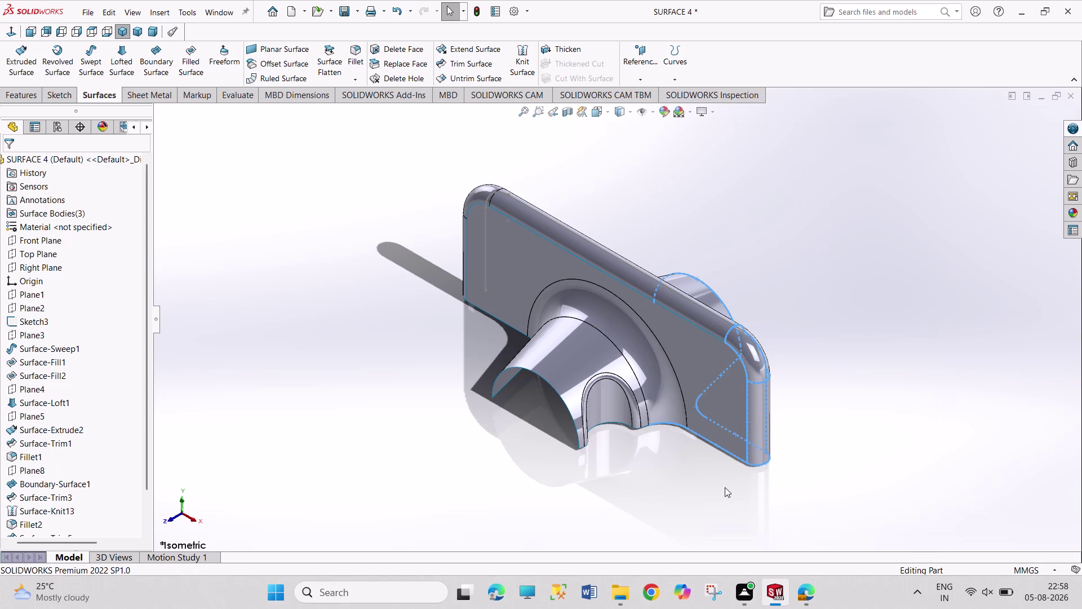
click(811, 415)
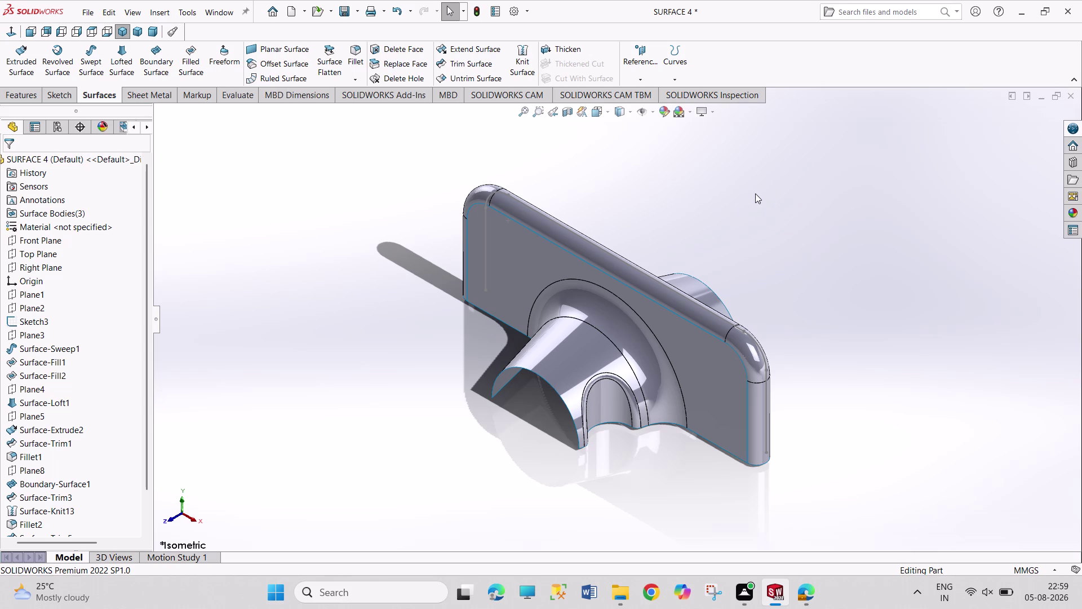
drag(795, 178, 871, 296)
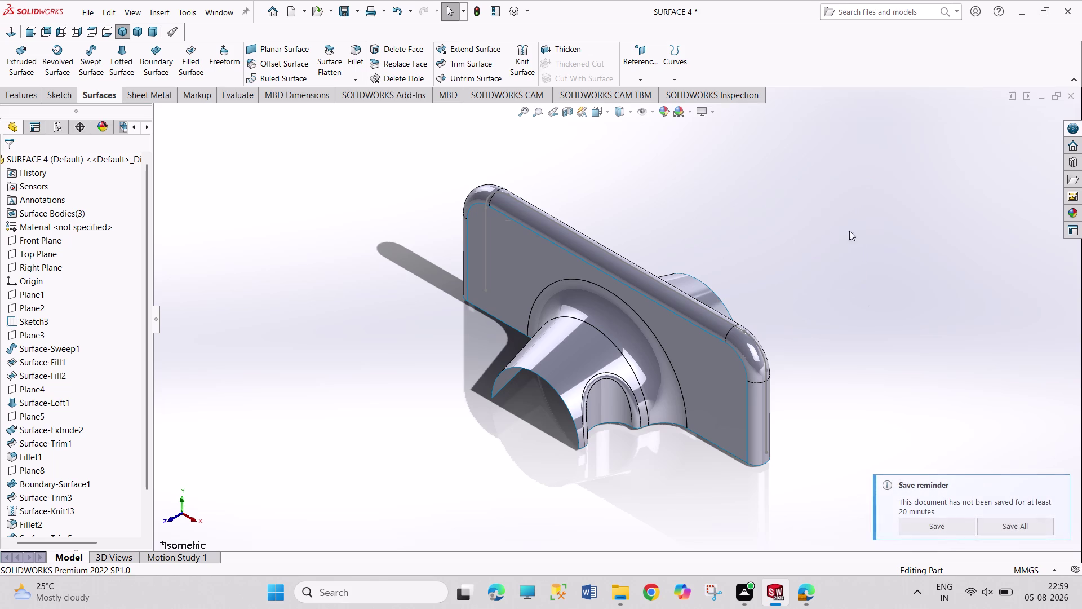
drag(842, 211, 897, 358)
drag(841, 241, 850, 274)
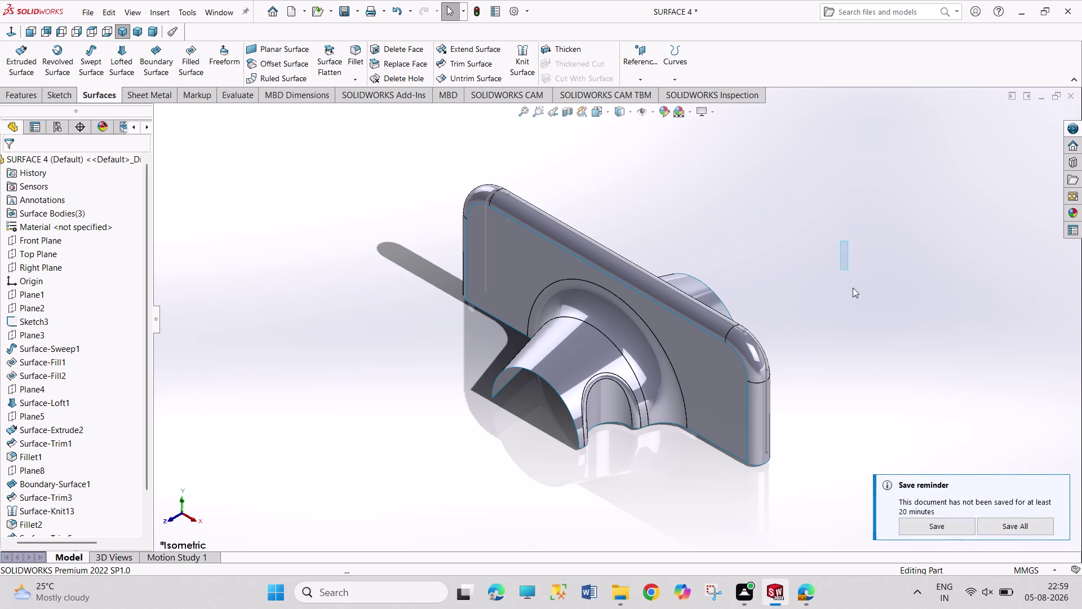
drag(850, 274, 872, 348)
drag(841, 246, 874, 366)
drag(823, 233, 860, 350)
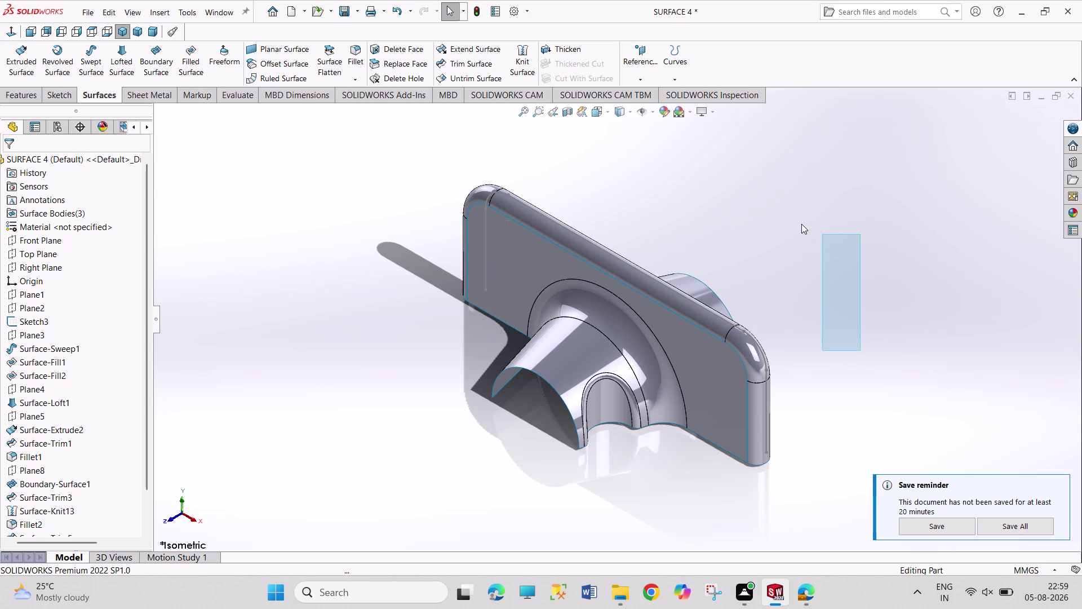
drag(803, 223, 869, 310)
drag(807, 224, 818, 260)
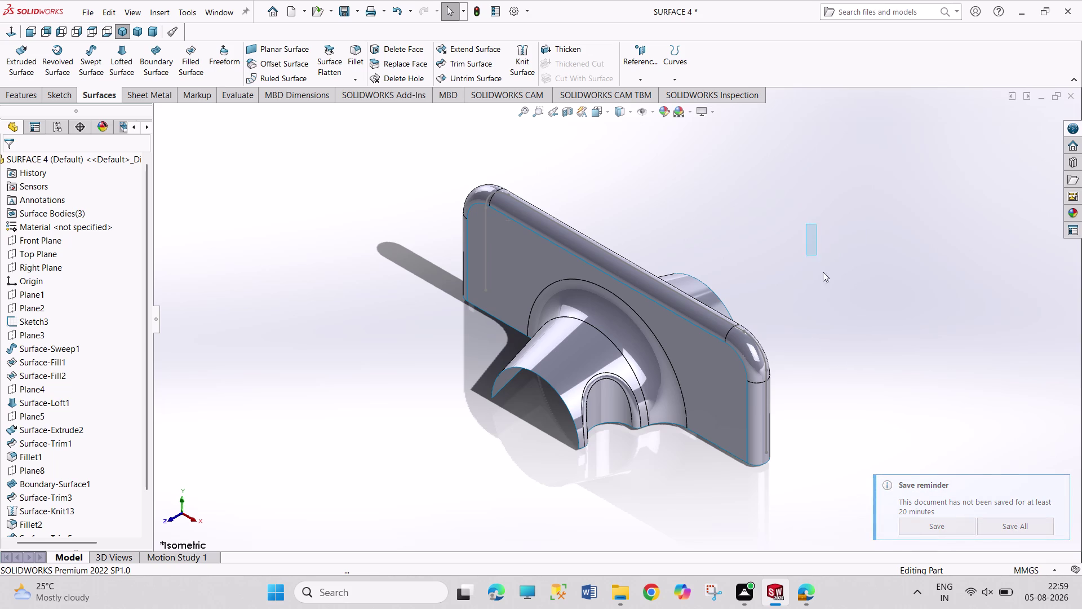
drag(818, 260, 841, 305)
drag(803, 224, 846, 305)
drag(797, 208, 848, 334)
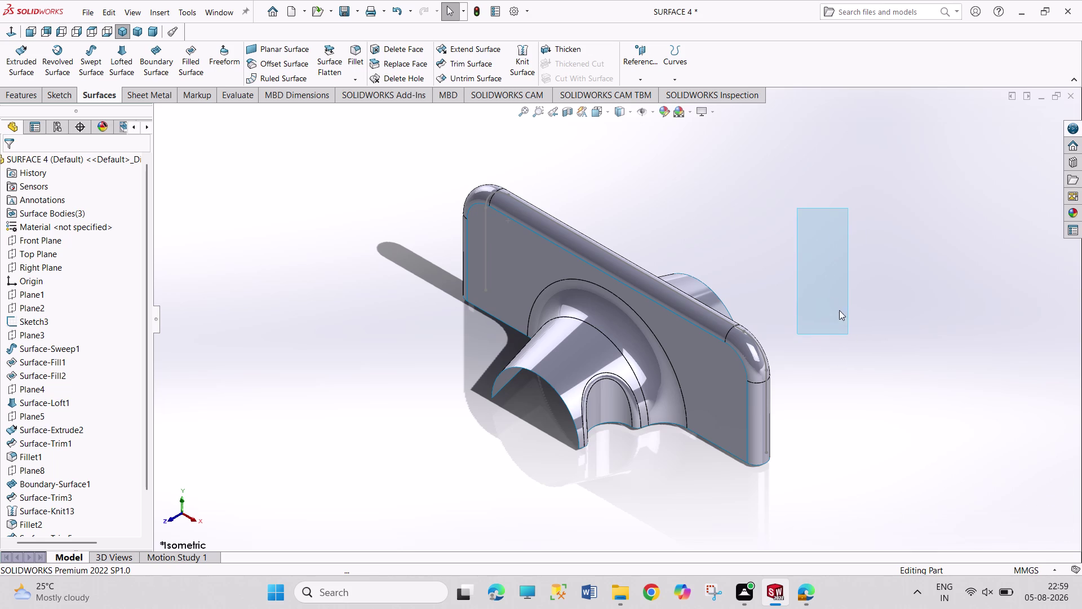
drag(804, 228, 844, 319)
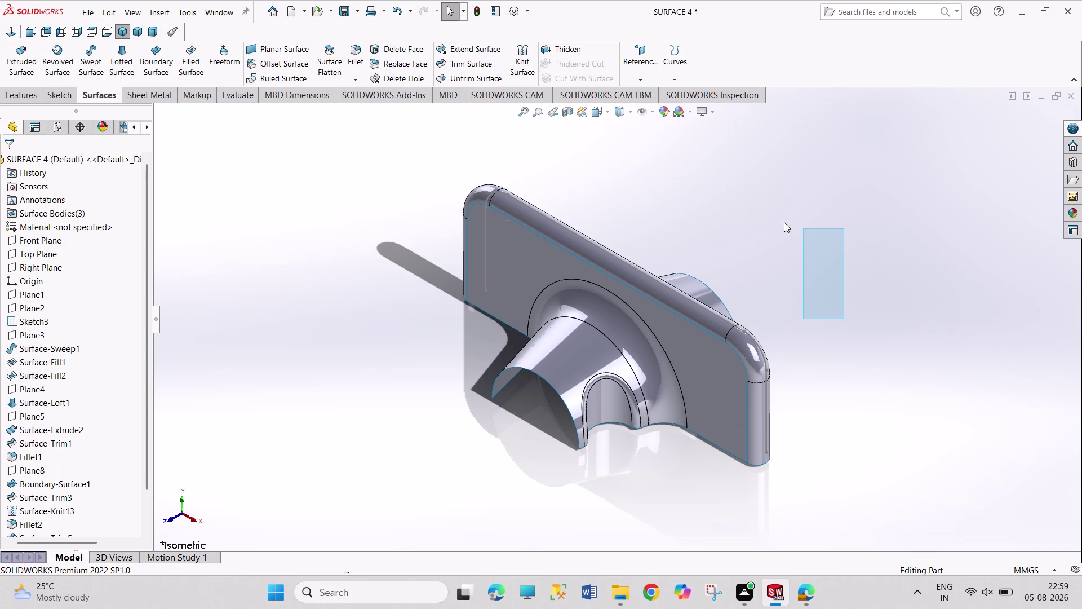
drag(784, 222, 875, 367)
drag(800, 257, 827, 319)
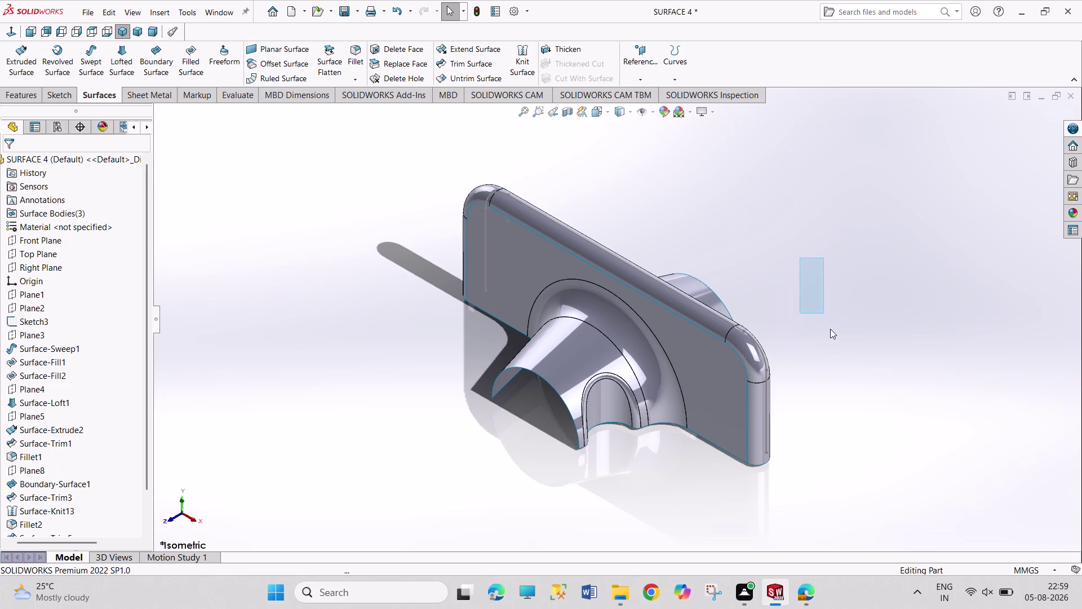
drag(826, 319, 852, 382)
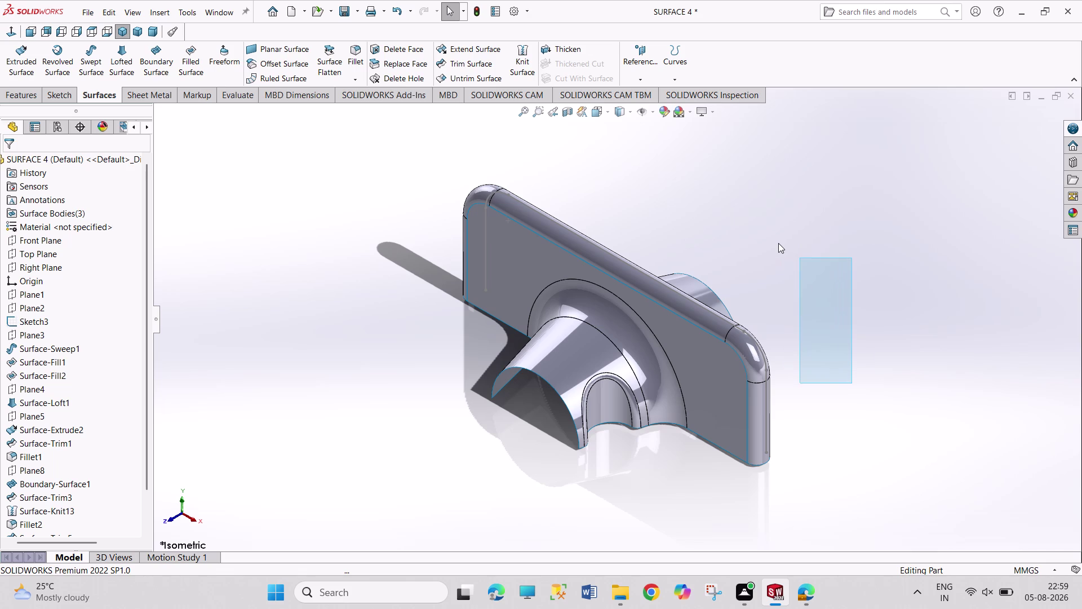
drag(743, 218, 758, 377)
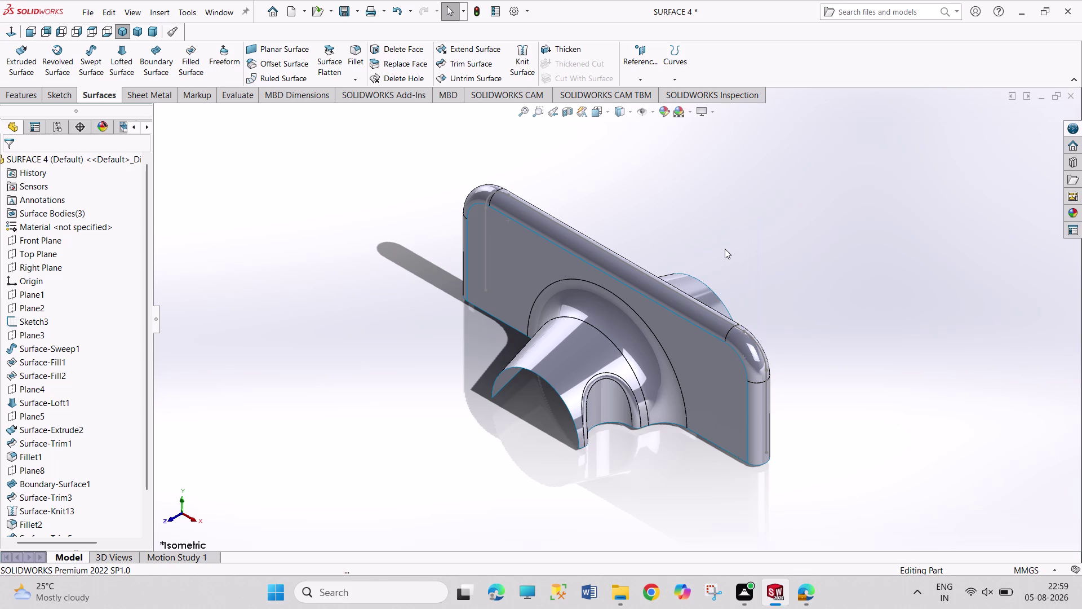
drag(774, 217, 881, 471)
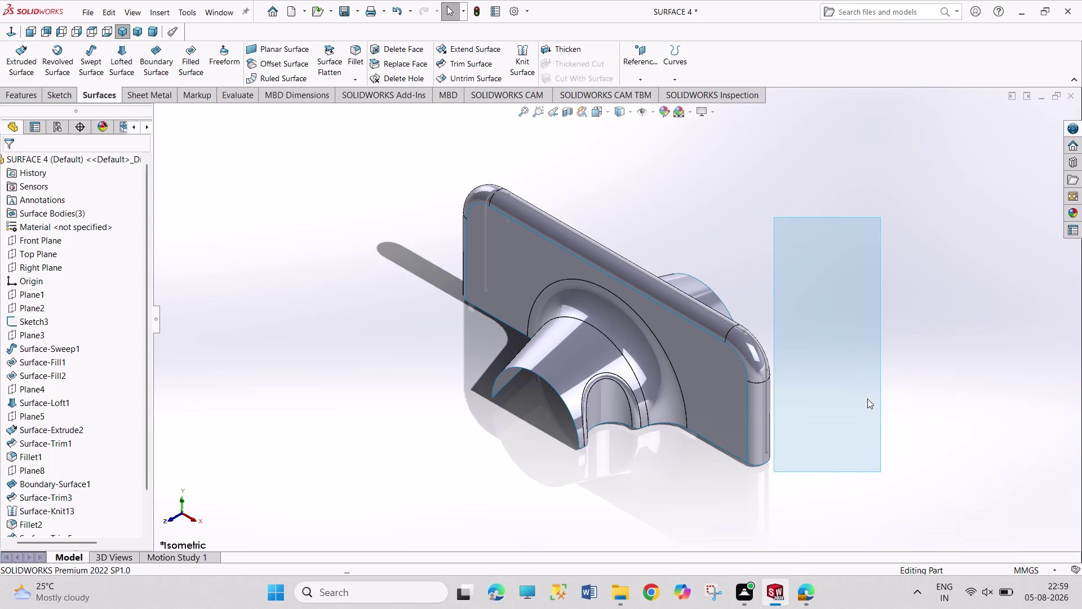
drag(823, 297, 869, 428)
drag(802, 274, 842, 382)
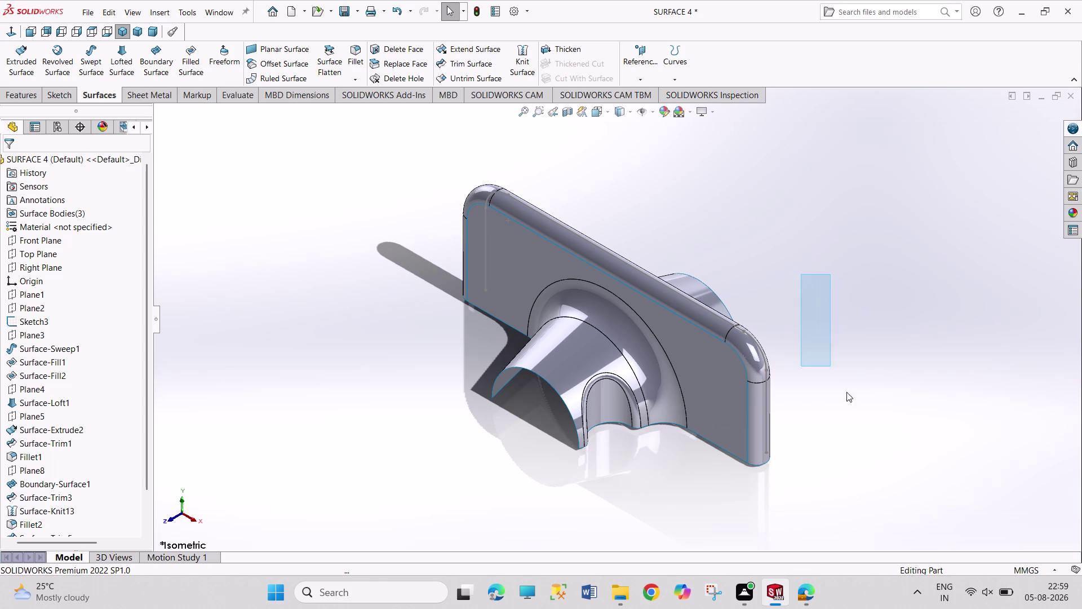
drag(842, 383, 866, 420)
drag(801, 271, 866, 406)
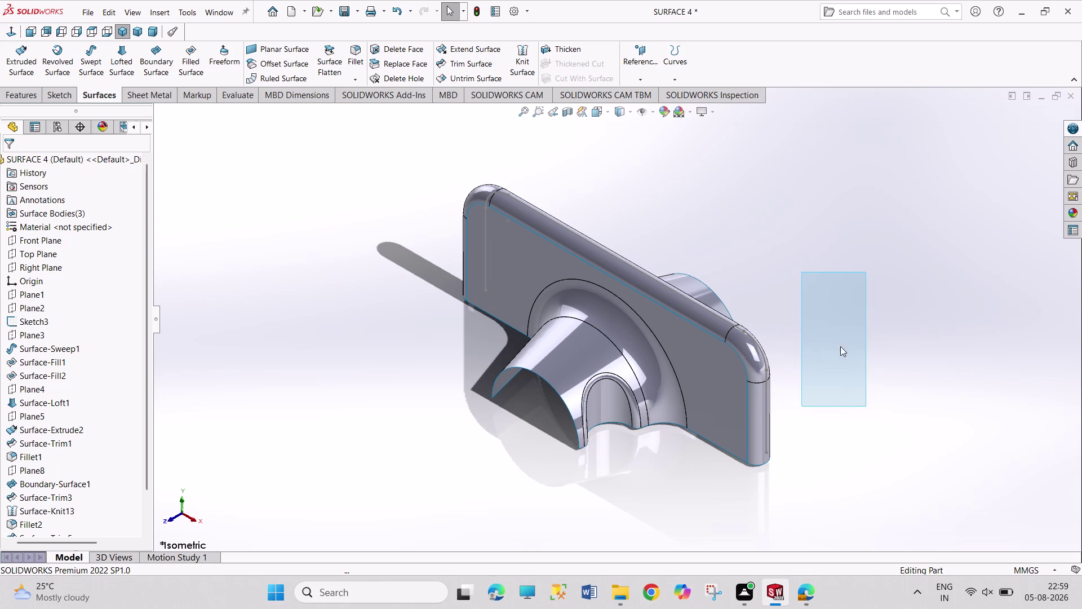
drag(794, 265, 852, 426)
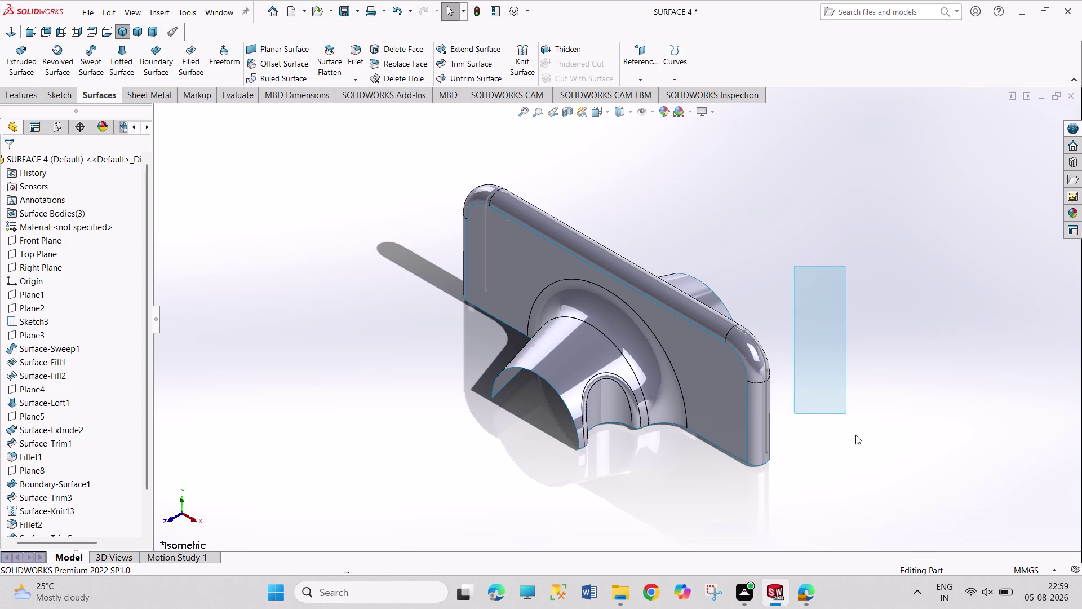
drag(852, 425, 880, 481)
drag(781, 195, 857, 381)
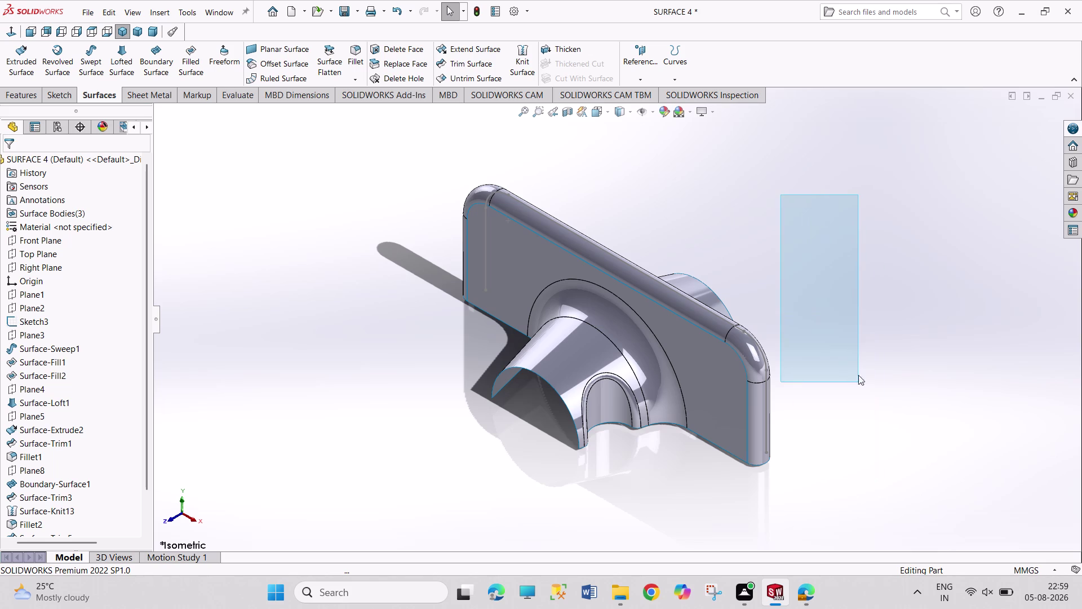
drag(858, 382, 859, 382)
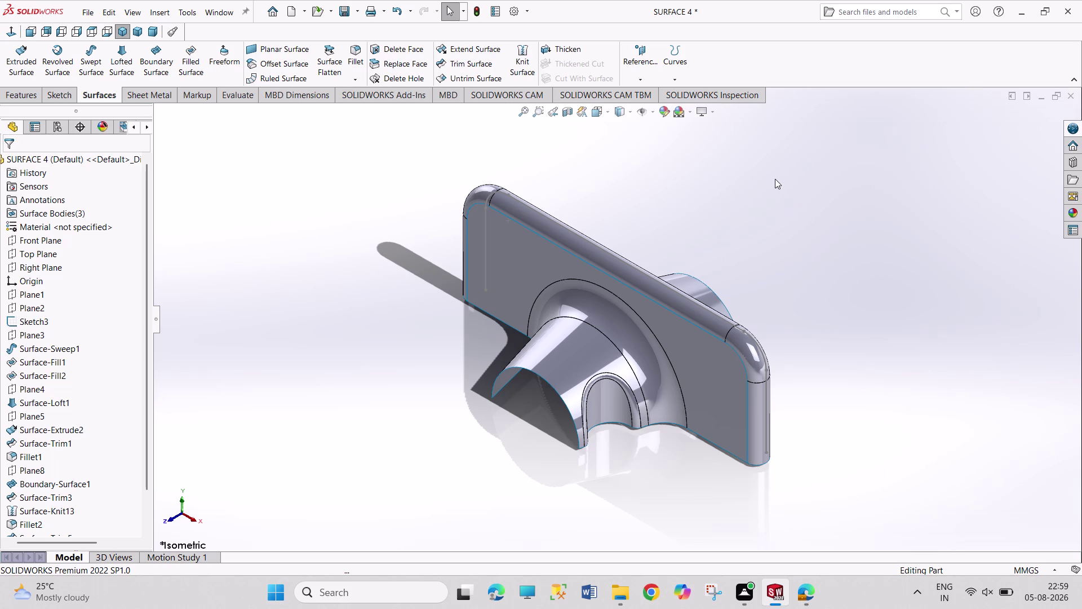
drag(775, 177, 917, 486)
drag(811, 249, 871, 371)
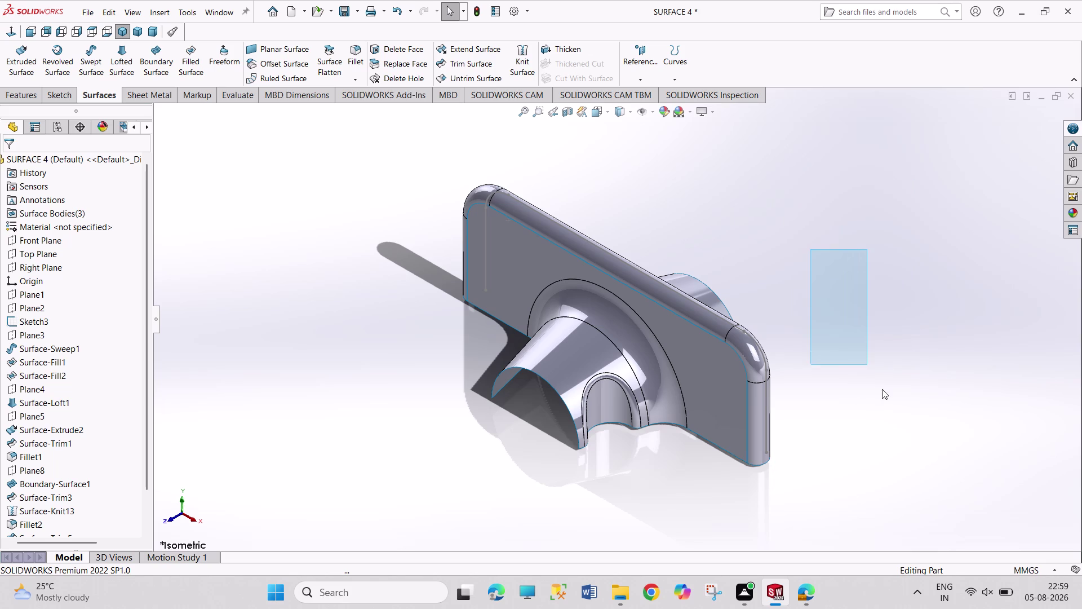
drag(872, 371, 906, 430)
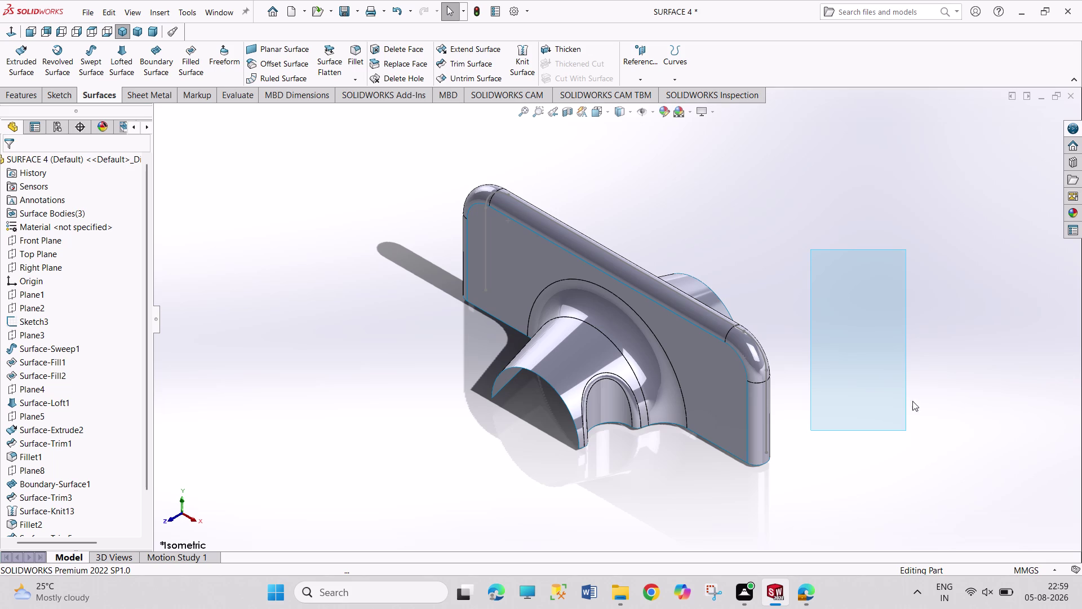
drag(842, 170, 998, 412)
drag(908, 200, 964, 435)
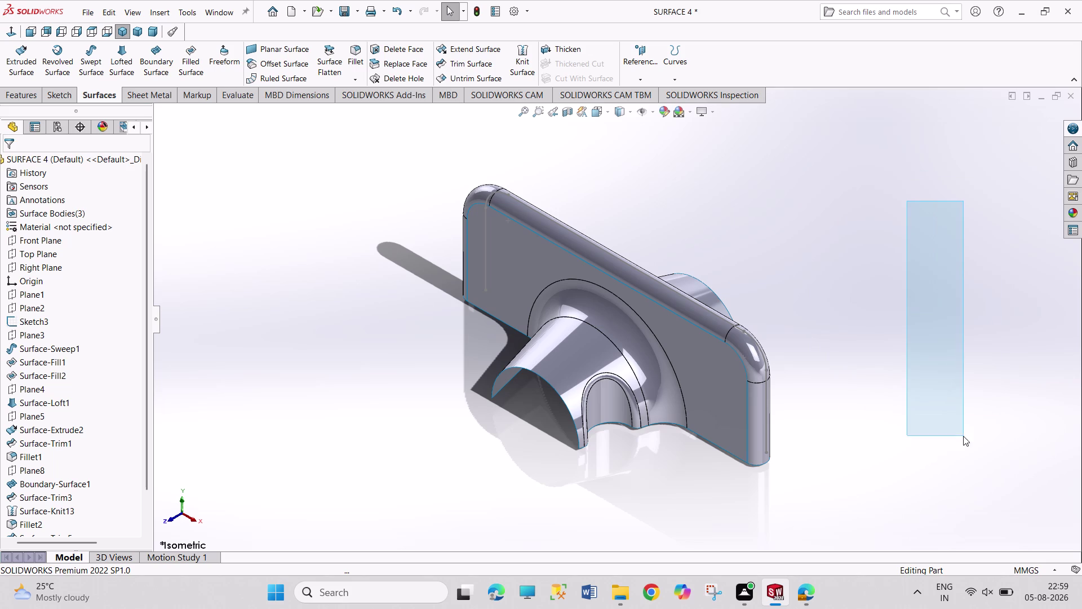
drag(838, 168, 919, 433)
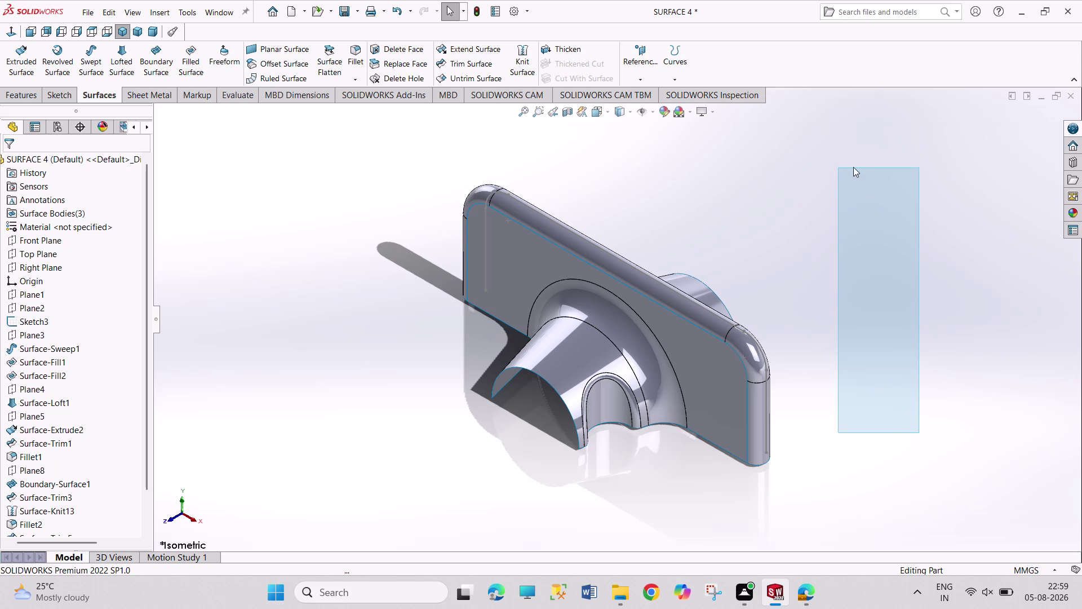
drag(847, 166, 964, 375)
drag(874, 173, 909, 269)
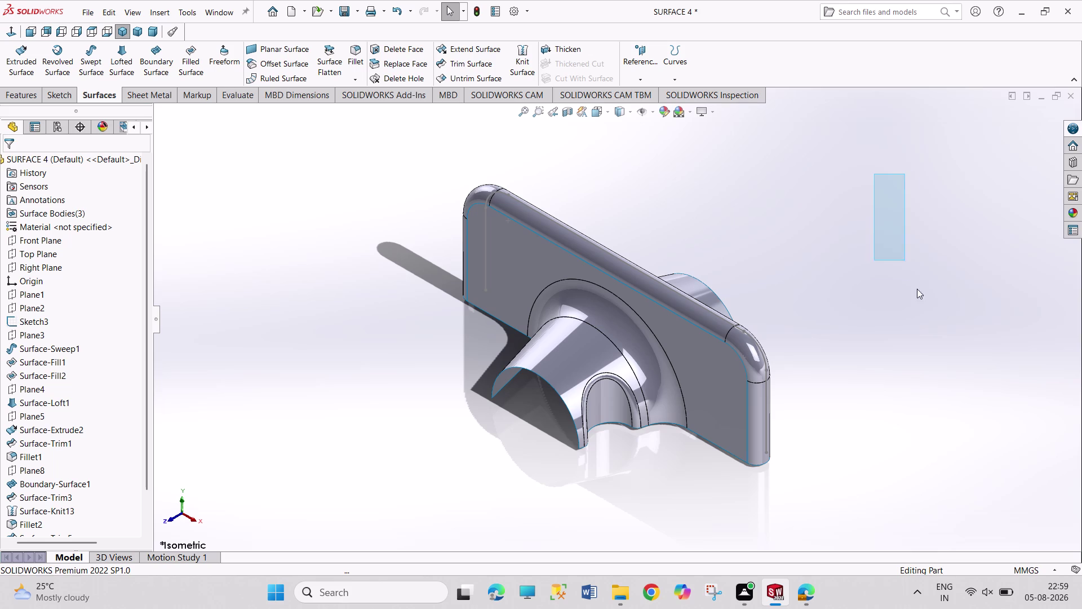
drag(908, 269, 958, 393)
drag(880, 205, 898, 321)
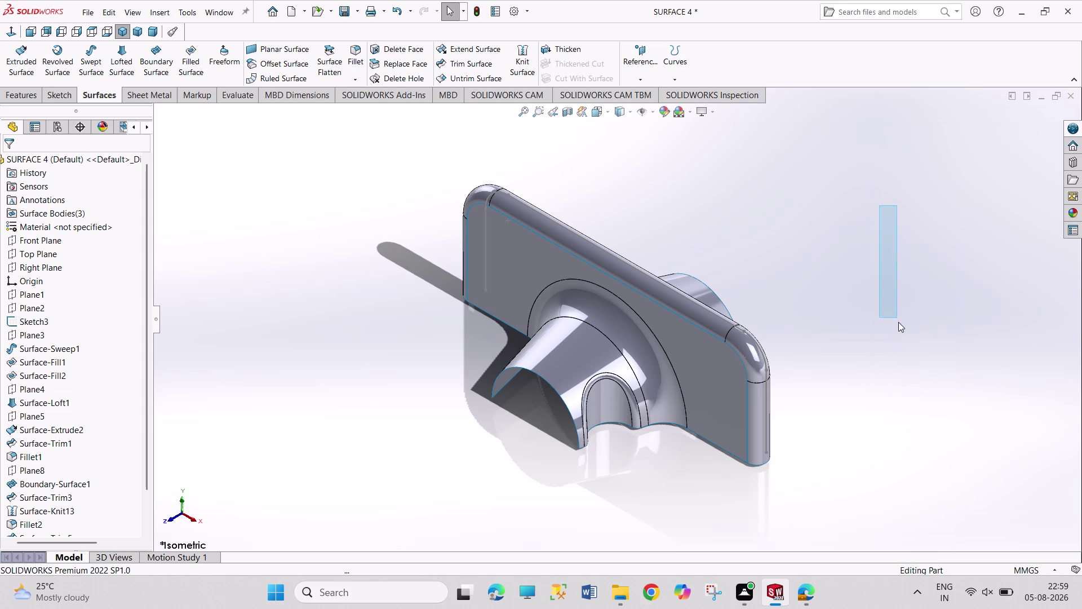
drag(898, 320, 923, 411)
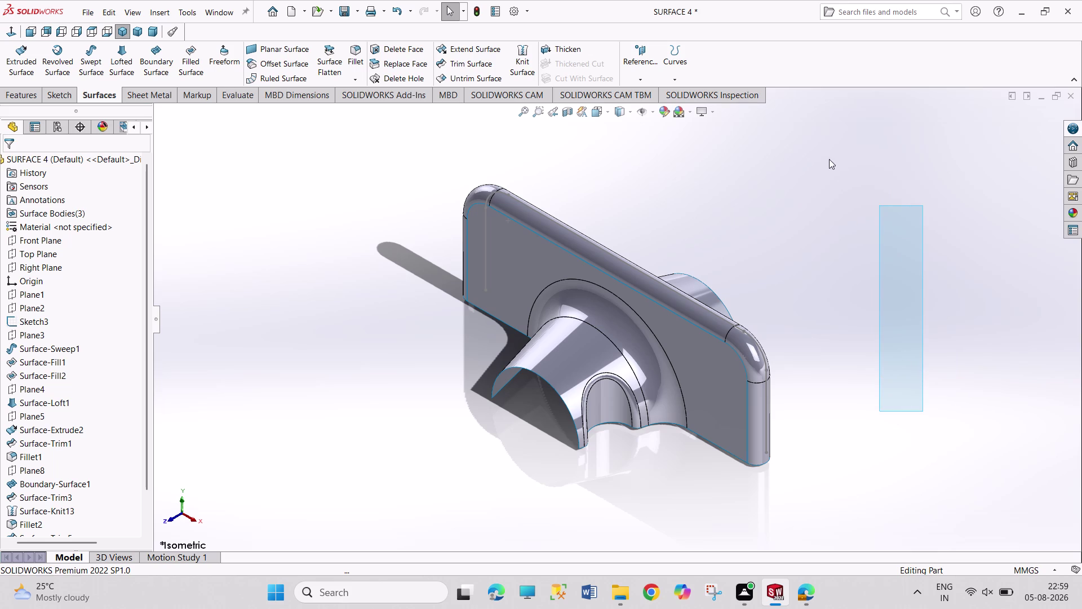
drag(782, 186, 901, 495)
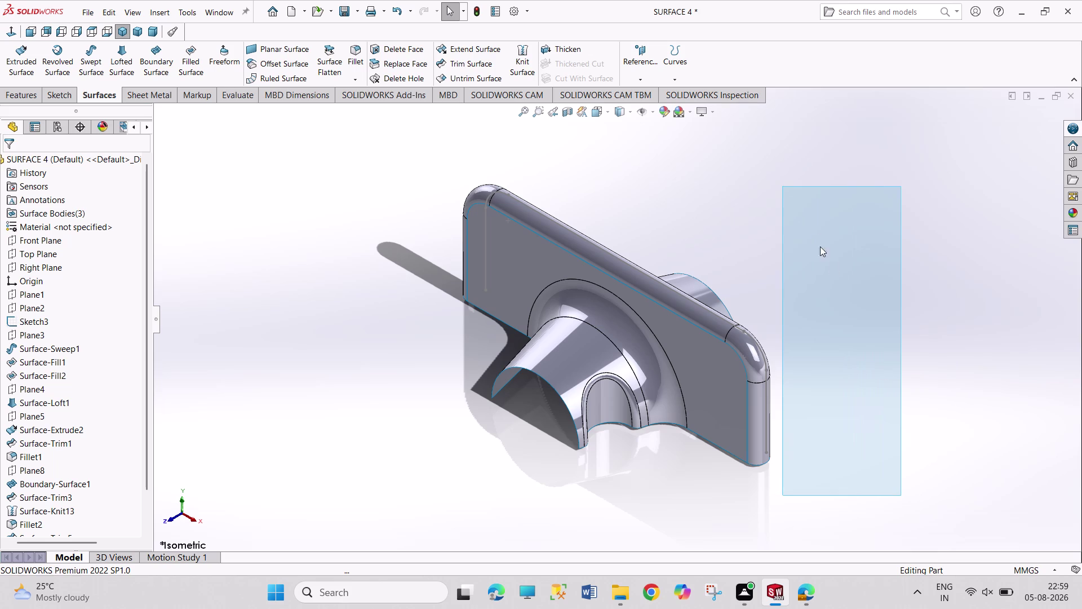
drag(817, 234, 897, 426)
drag(838, 217, 839, 223)
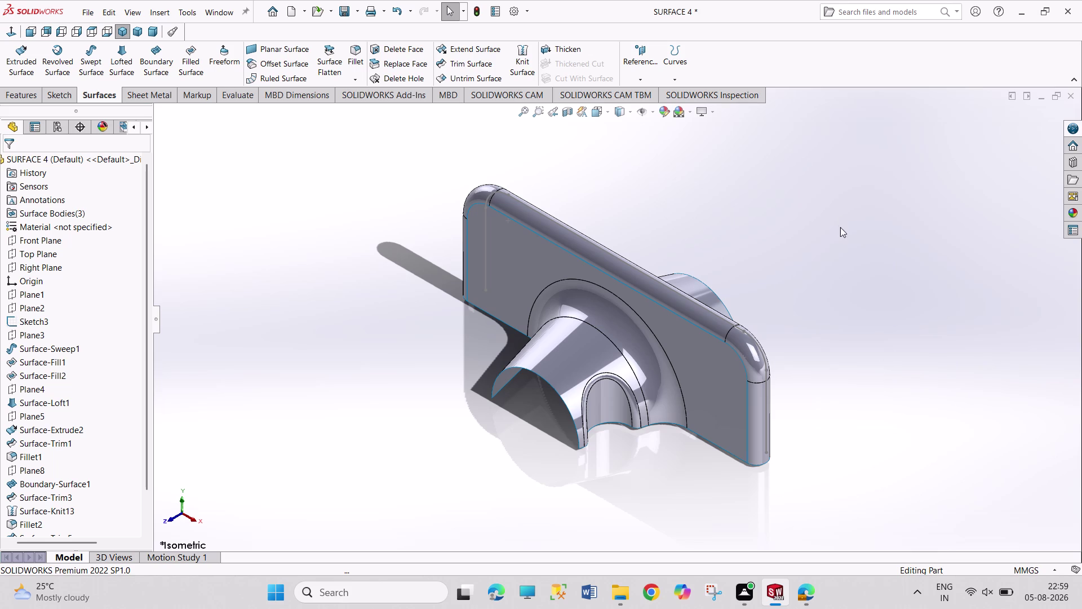
drag(839, 223, 924, 449)
drag(819, 175, 921, 470)
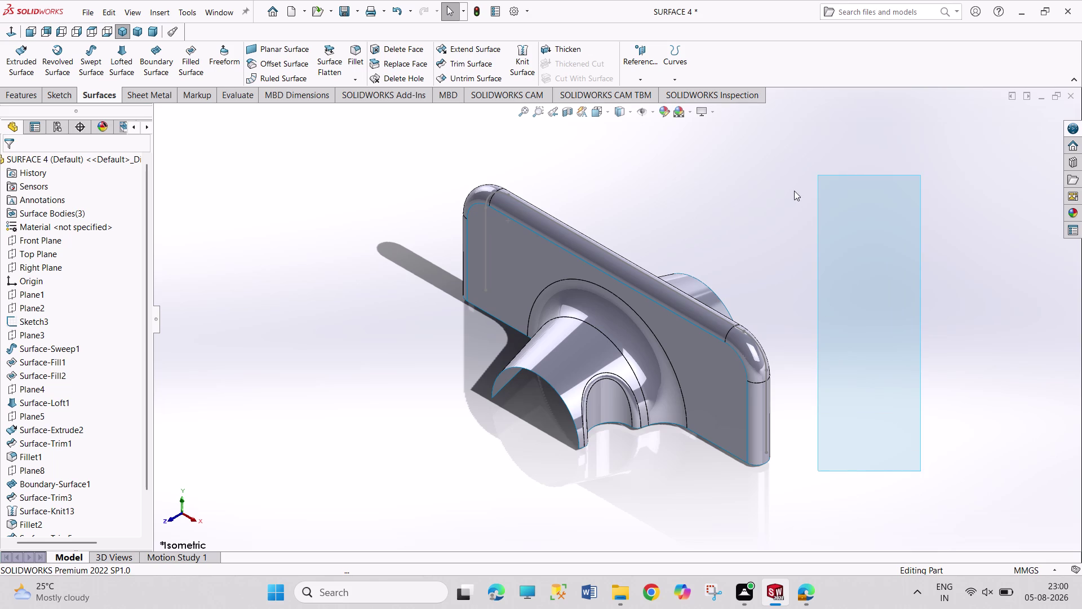
drag(793, 188, 892, 404)
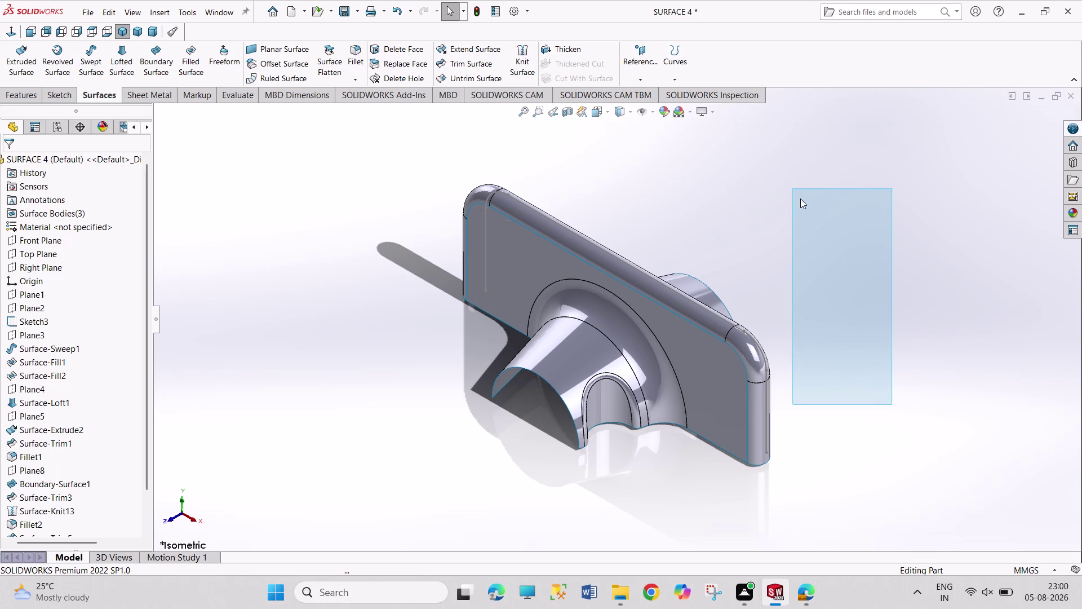
drag(770, 153, 911, 483)
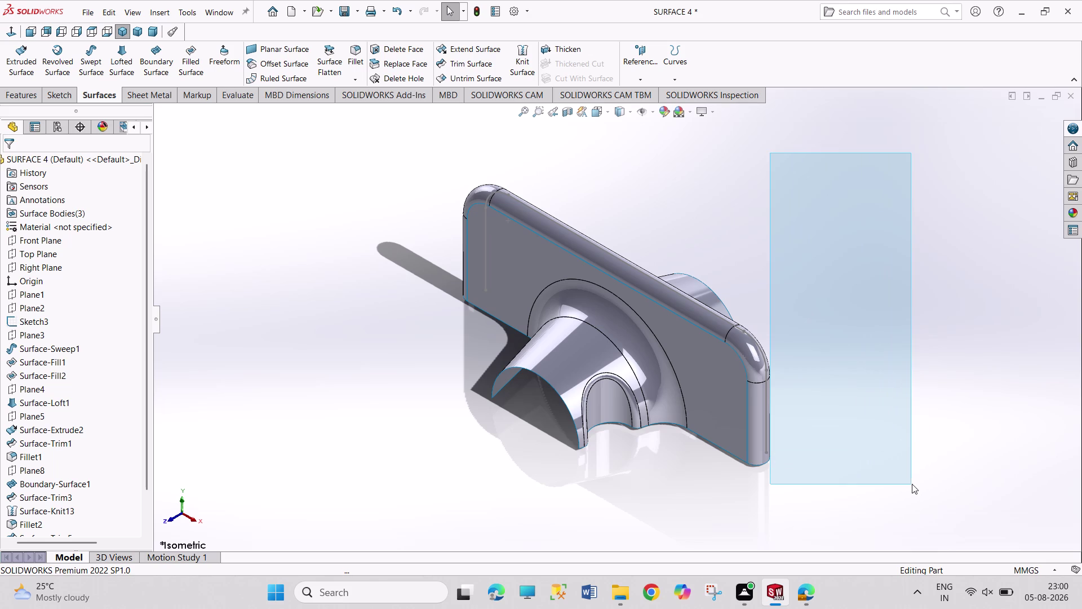
drag(800, 210, 922, 438)
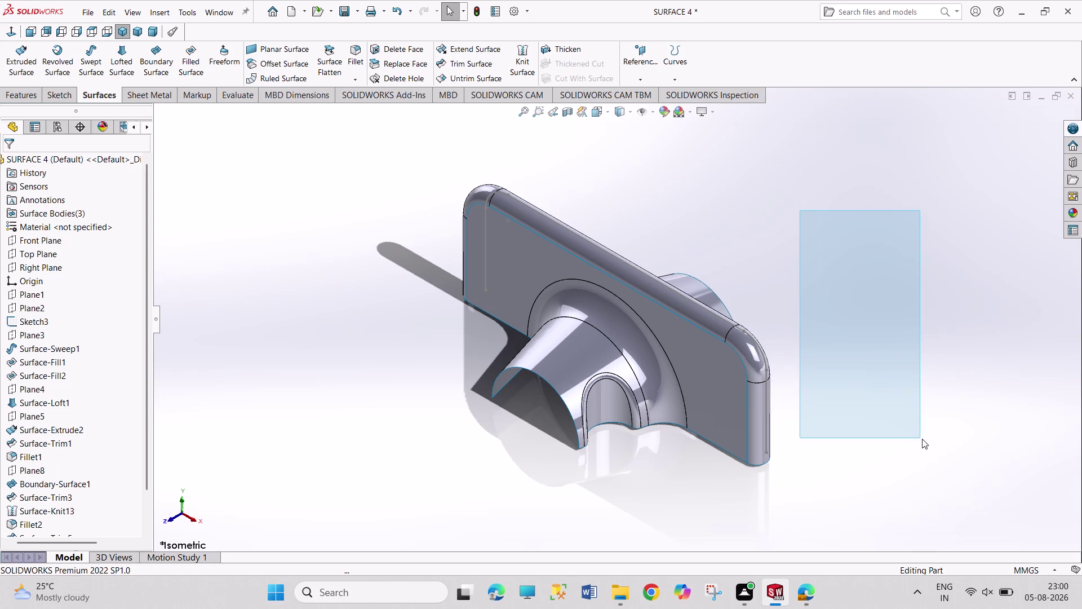
drag(922, 438, 923, 437)
drag(794, 175, 918, 441)
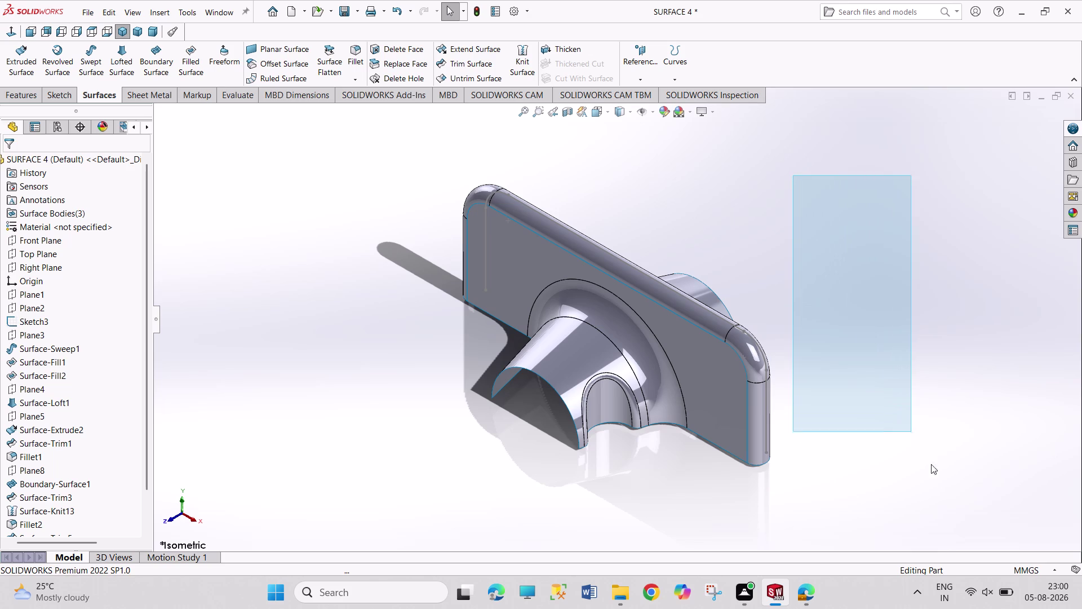
drag(918, 441, 938, 476)
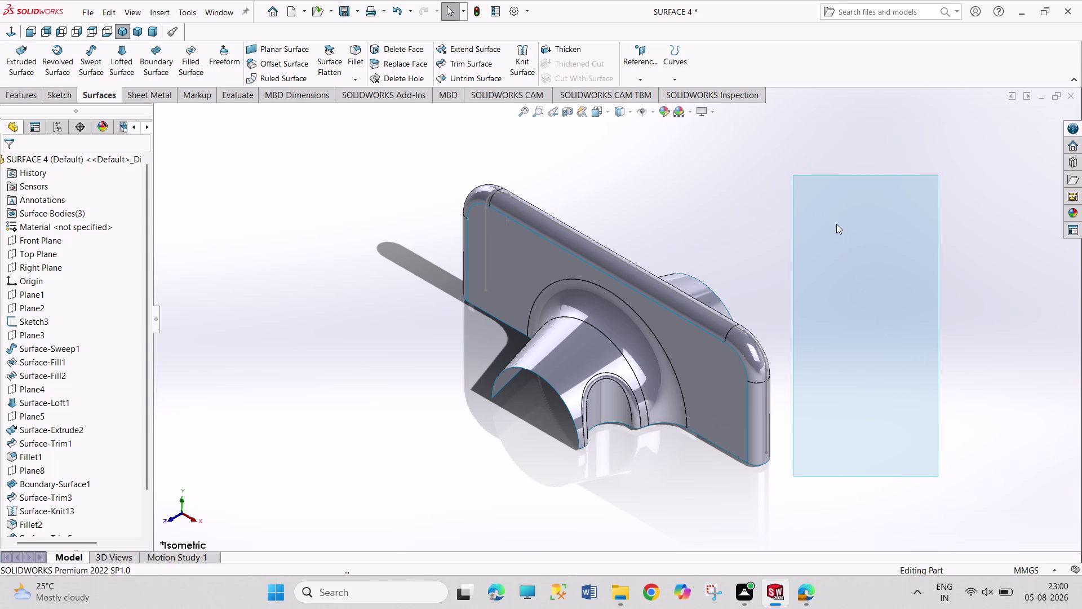
drag(833, 223, 922, 416)
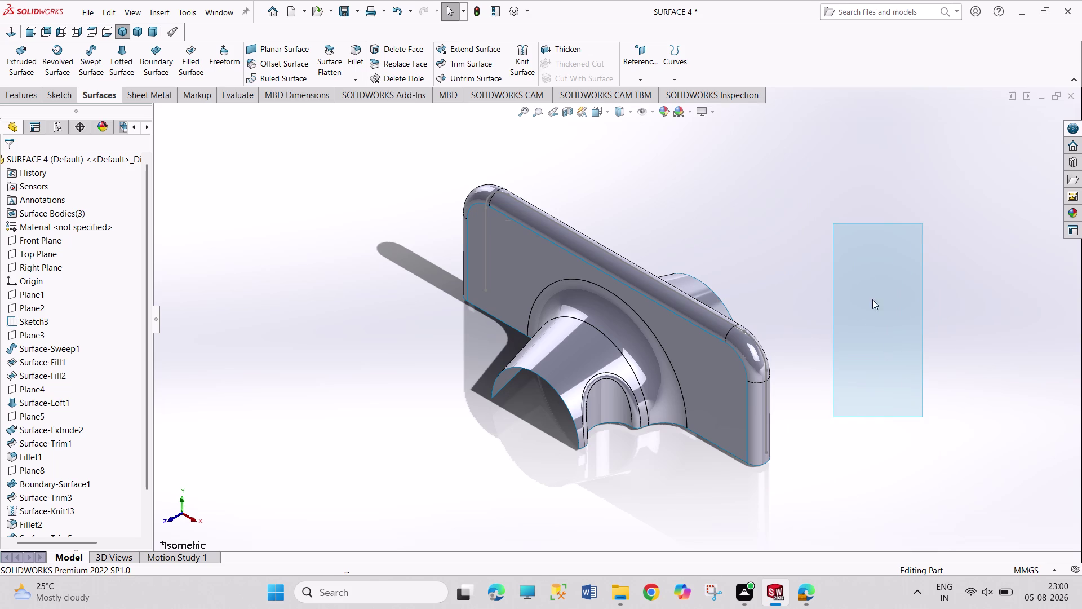
drag(808, 189, 810, 209)
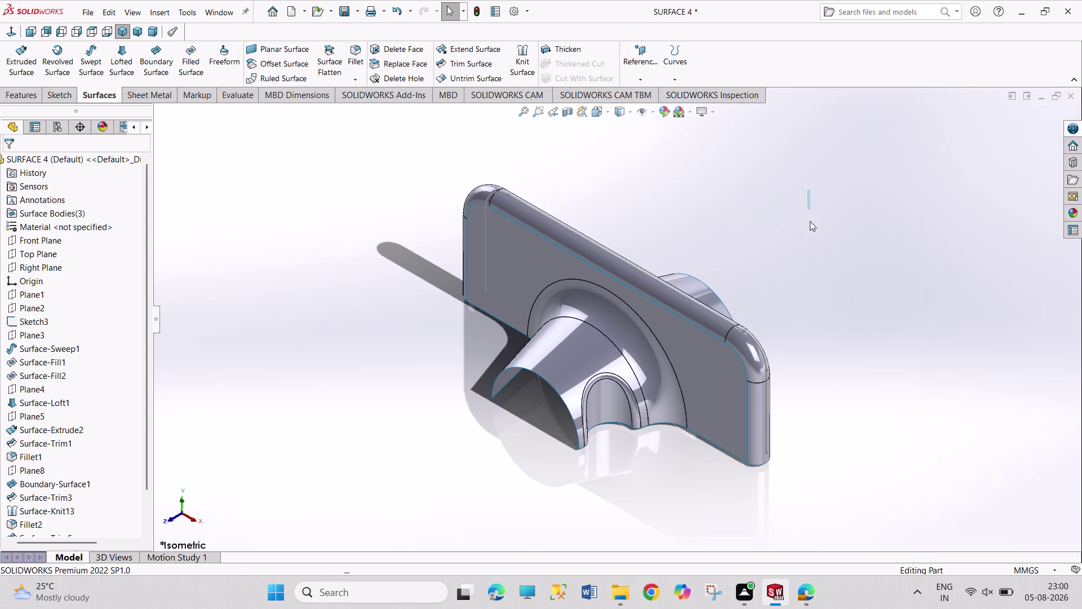
drag(810, 209, 902, 468)
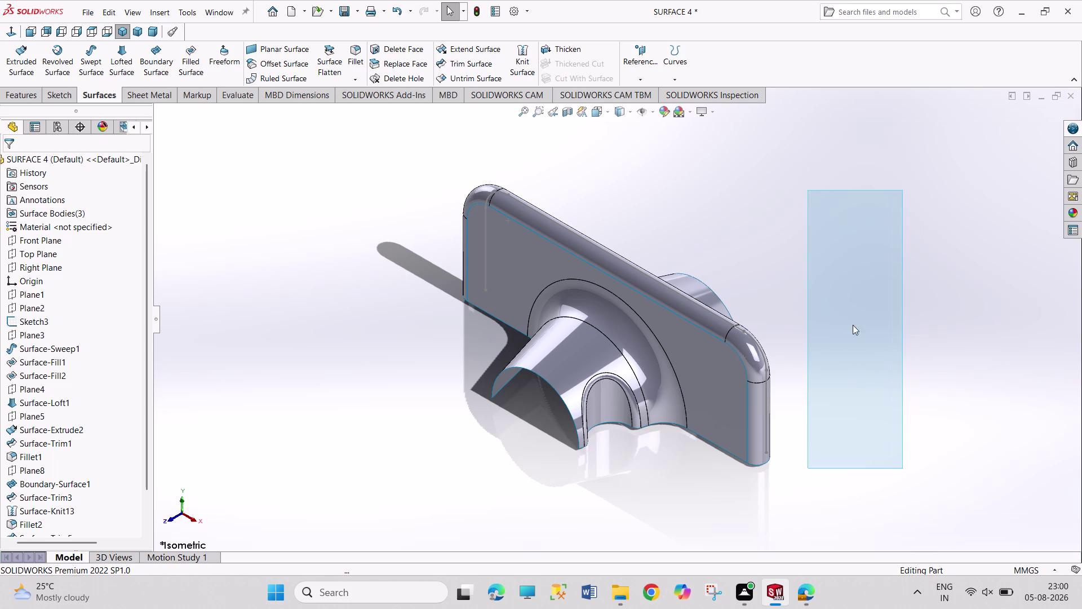
drag(777, 183, 930, 440)
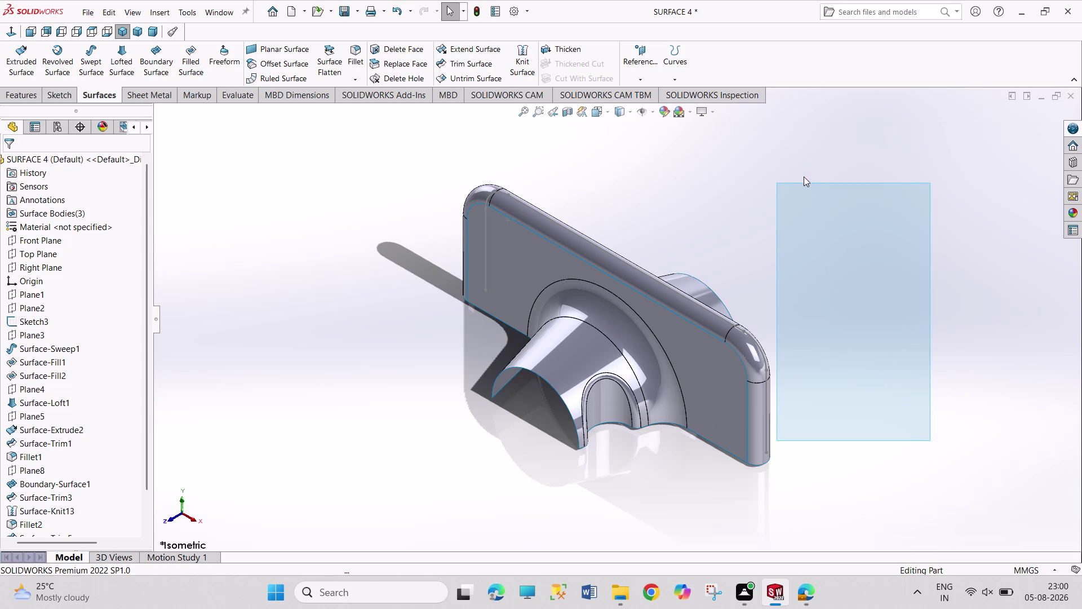
drag(795, 153, 873, 360)
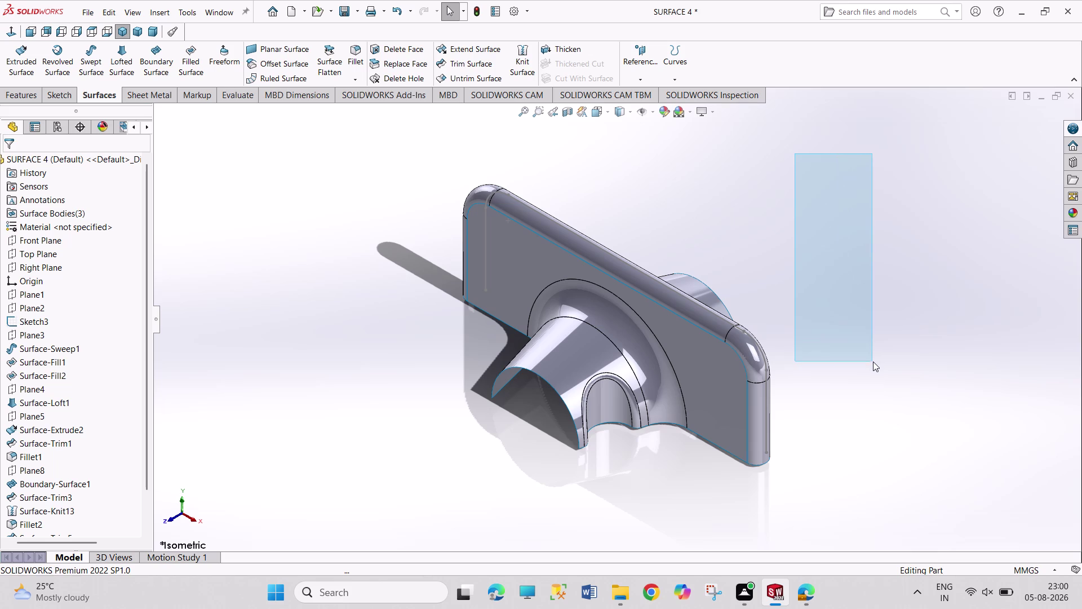
drag(872, 360, 875, 371)
drag(775, 167, 840, 323)
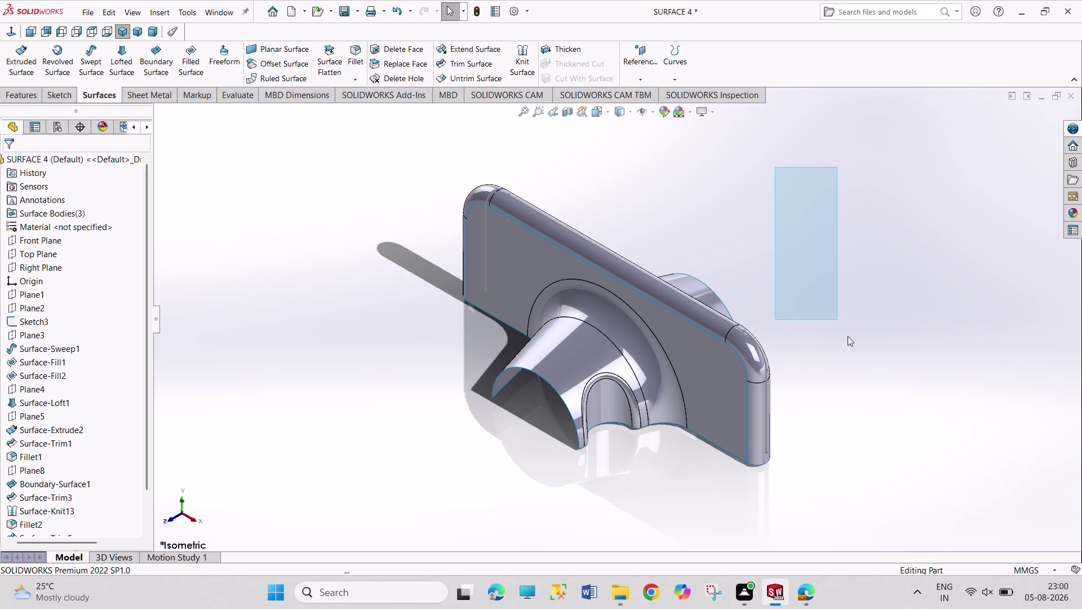
drag(840, 323, 899, 433)
drag(827, 214, 933, 429)
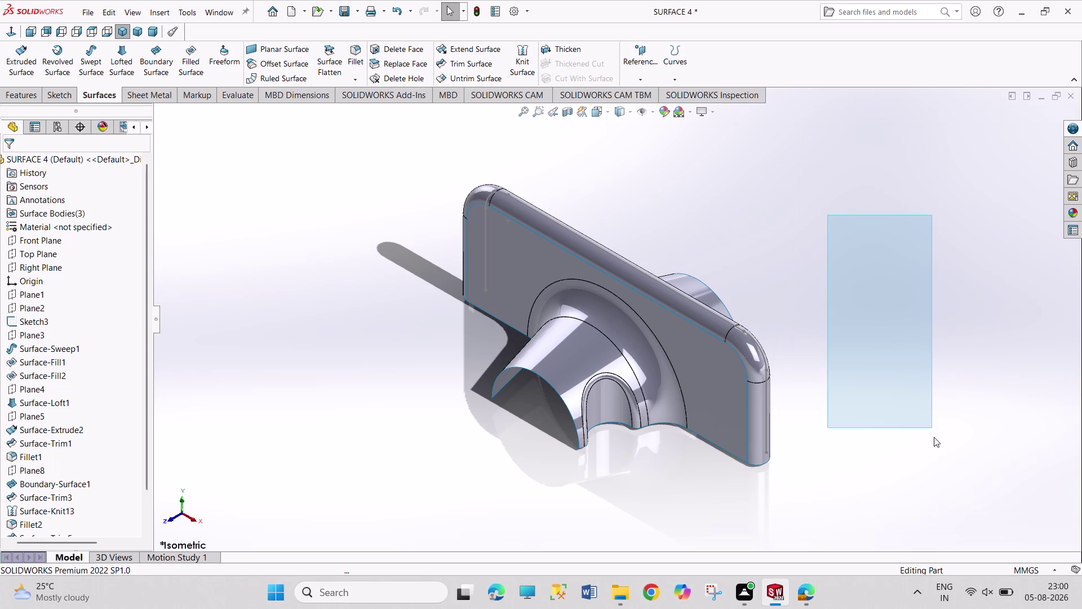
drag(933, 428, 934, 436)
drag(831, 215, 928, 419)
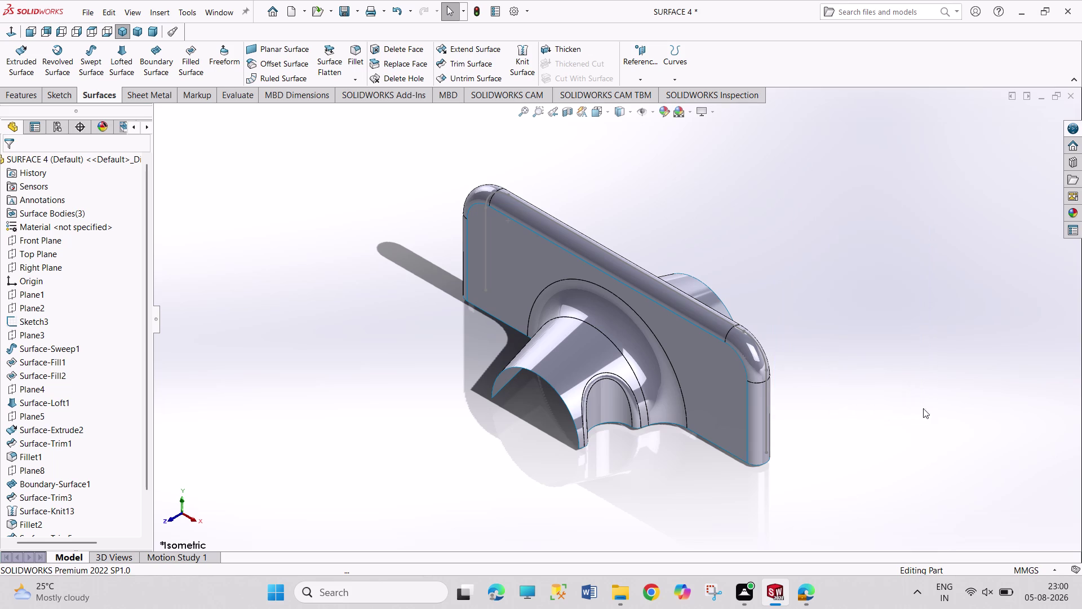
drag(764, 152, 967, 474)
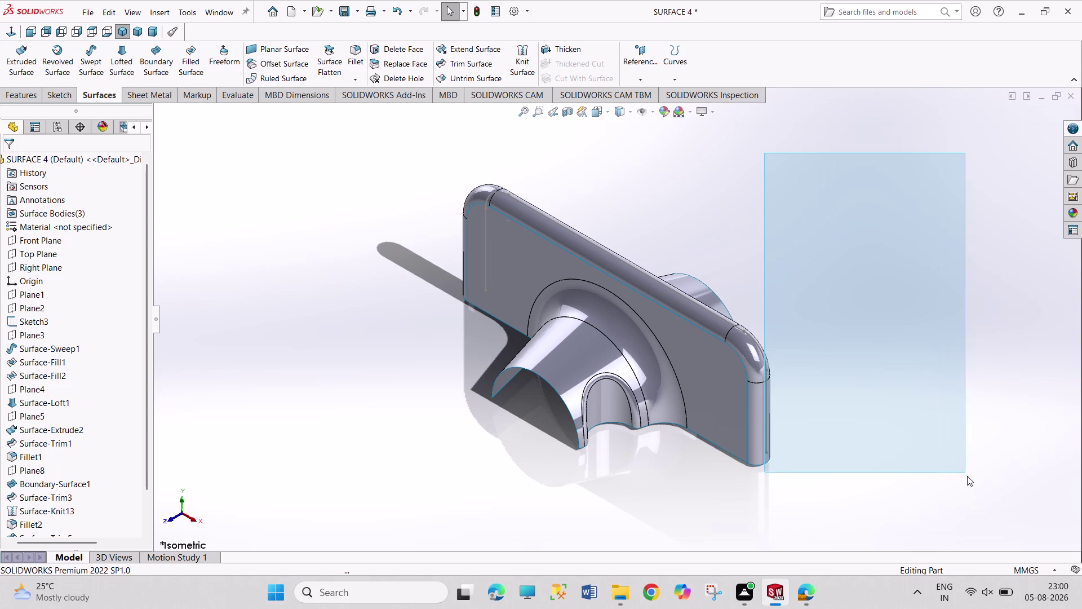
drag(966, 473, 967, 476)
drag(816, 168, 939, 432)
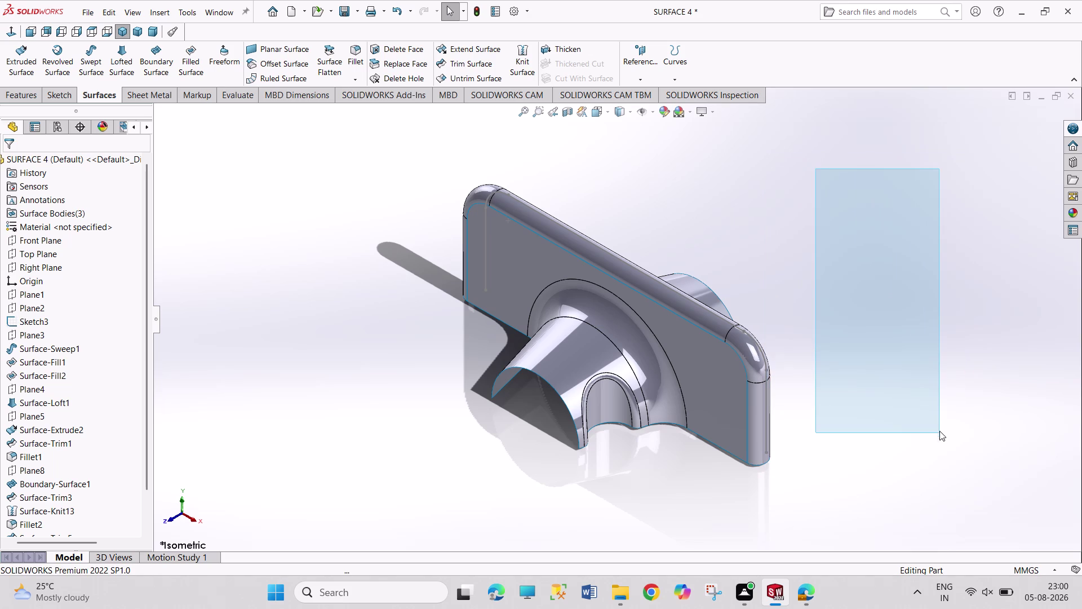
drag(803, 191, 885, 341)
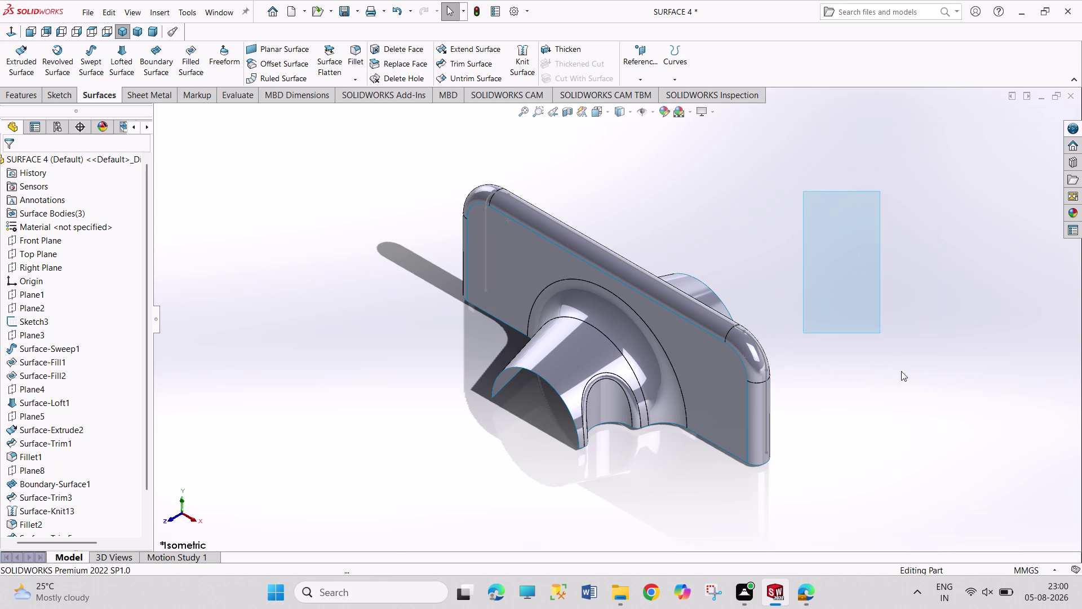
drag(885, 341, 910, 393)
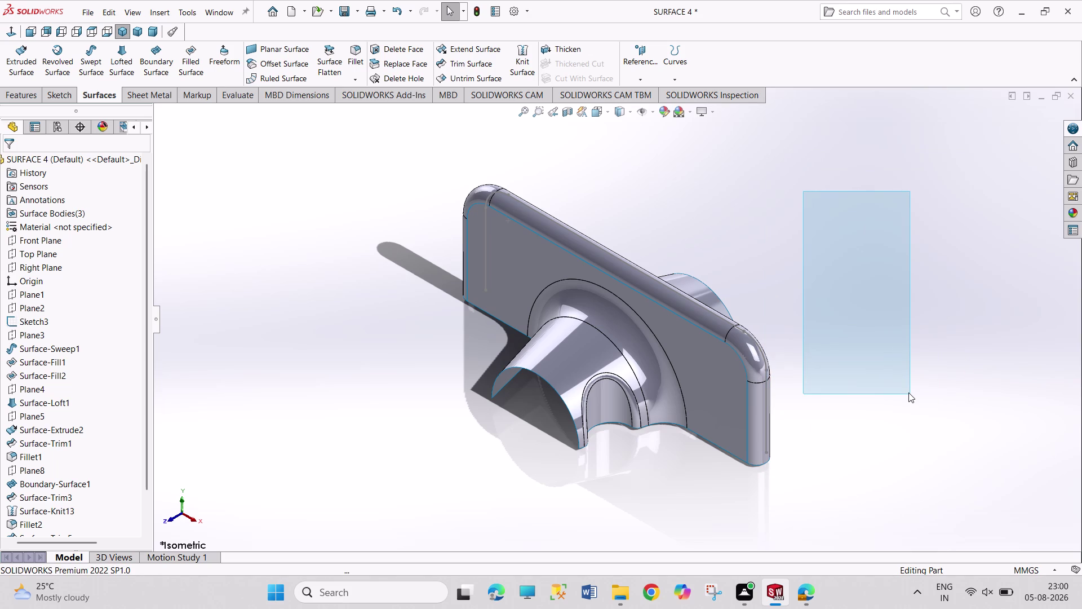
drag(807, 200, 866, 338)
drag(830, 236, 885, 341)
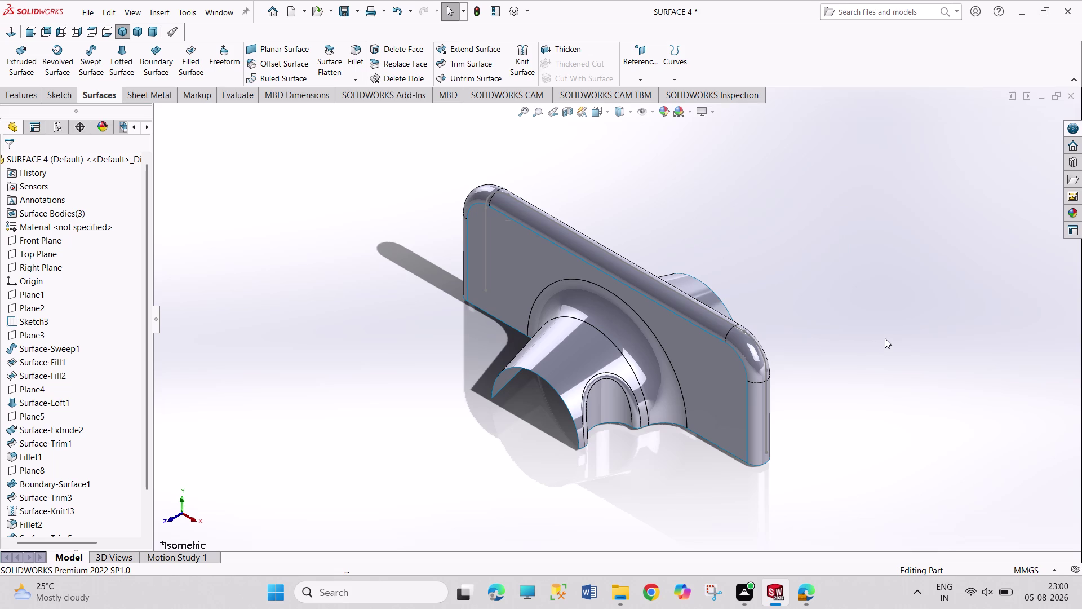
drag(818, 185, 938, 418)
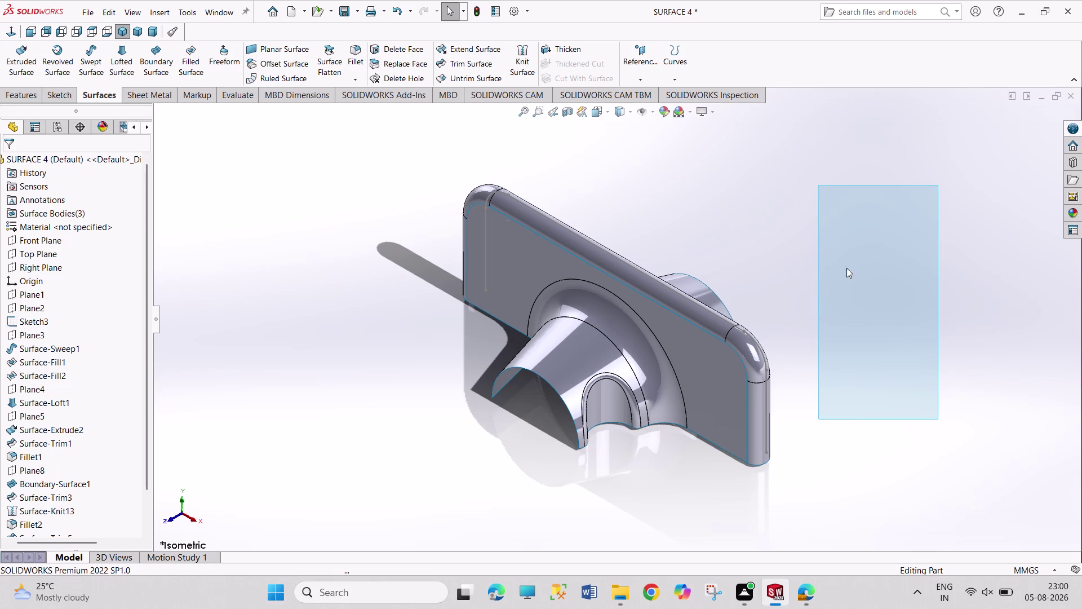
drag(794, 199, 895, 424)
drag(831, 248, 905, 434)
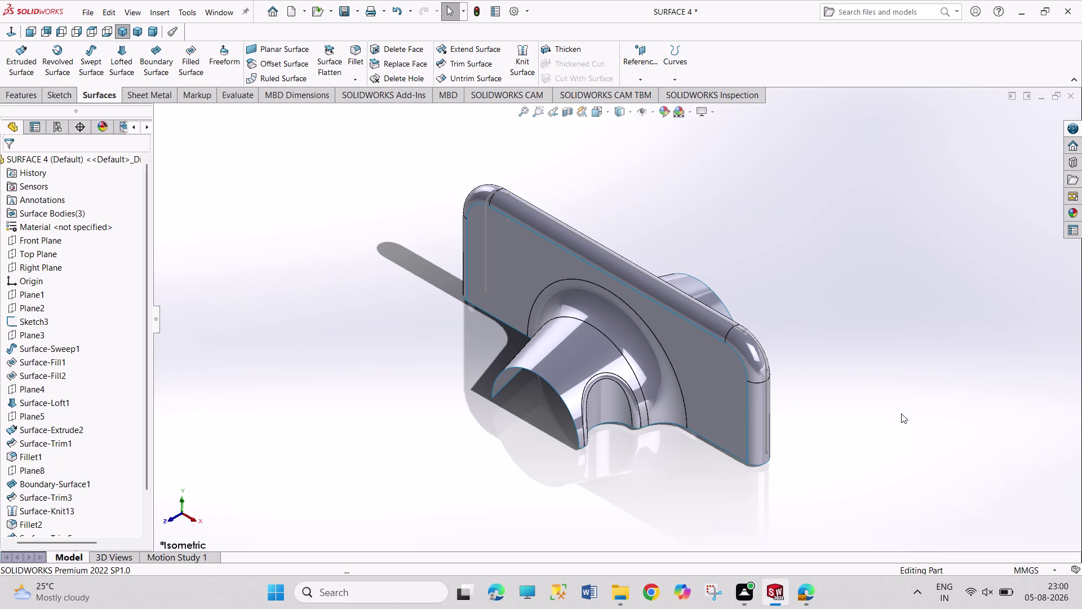
drag(816, 221, 891, 354)
drag(819, 233, 907, 390)
drag(775, 227, 840, 368)
drag(738, 216, 915, 510)
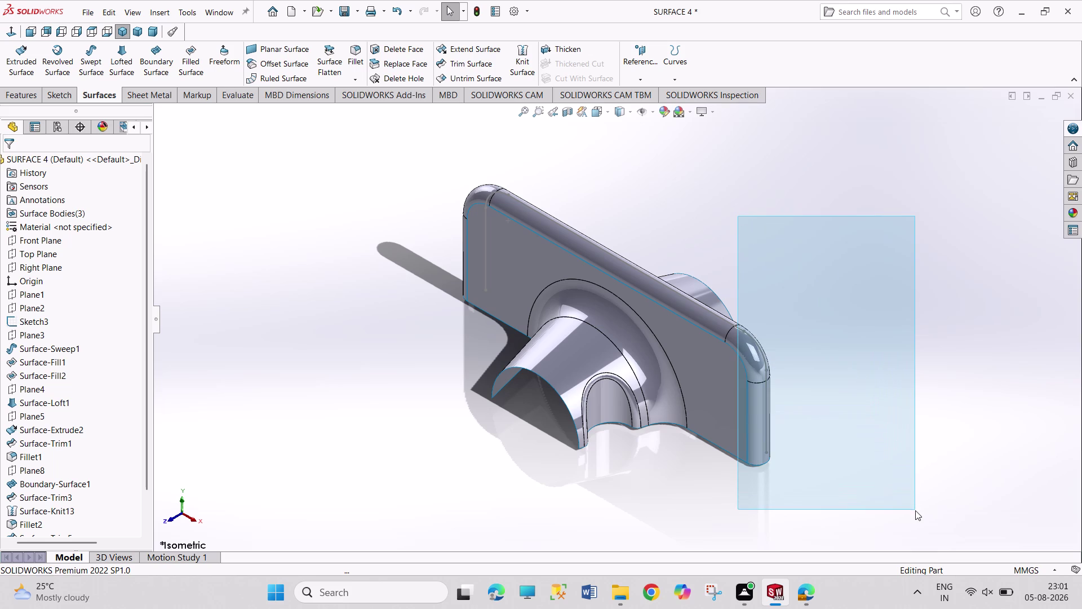
drag(915, 510, 915, 508)
drag(820, 214, 917, 444)
drag(837, 171, 863, 258)
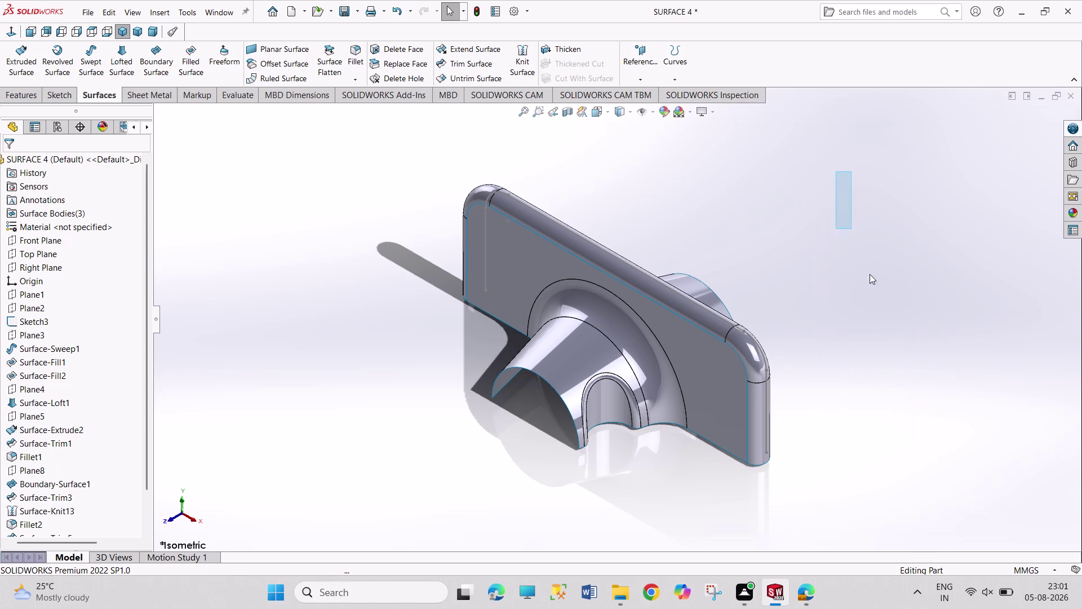
drag(862, 257, 940, 456)
drag(853, 252, 919, 411)
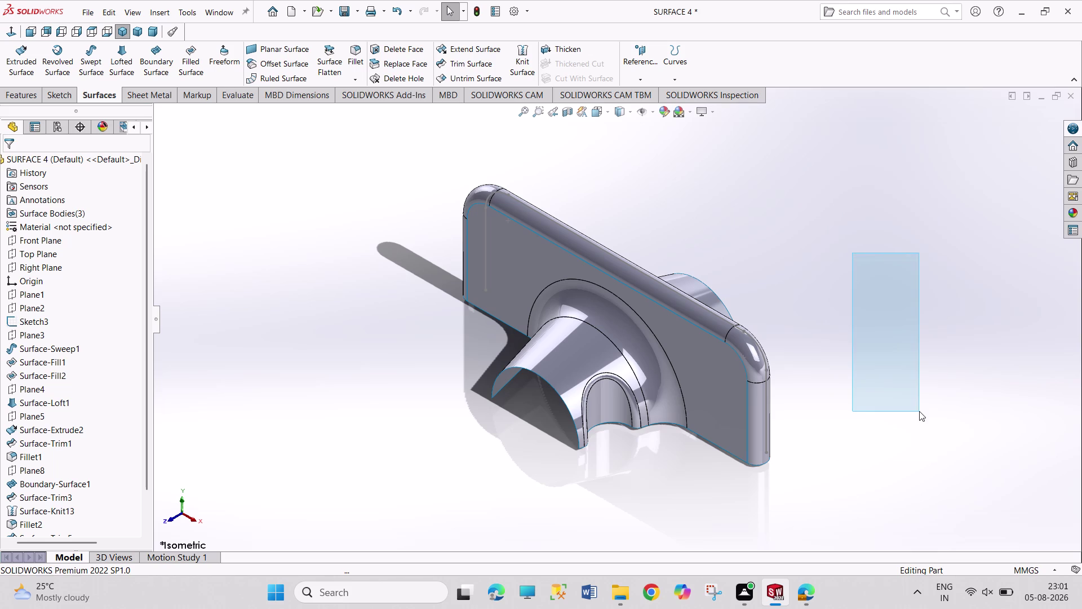
drag(919, 411, 919, 402)
drag(842, 227, 910, 413)
drag(814, 184, 922, 407)
drag(808, 185, 919, 402)
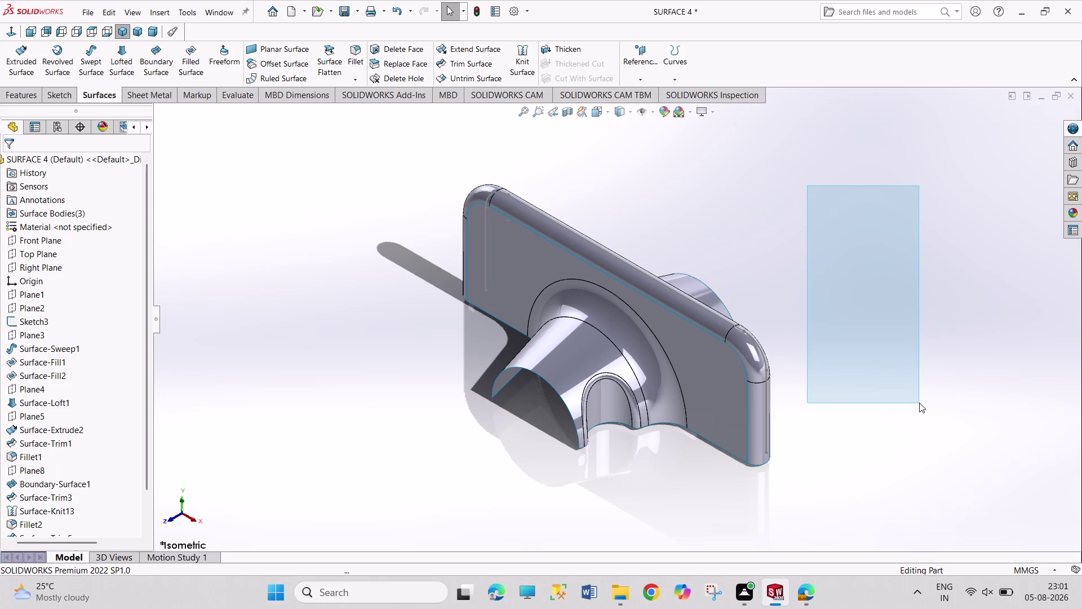
drag(919, 402, 919, 402)
drag(828, 193, 931, 415)
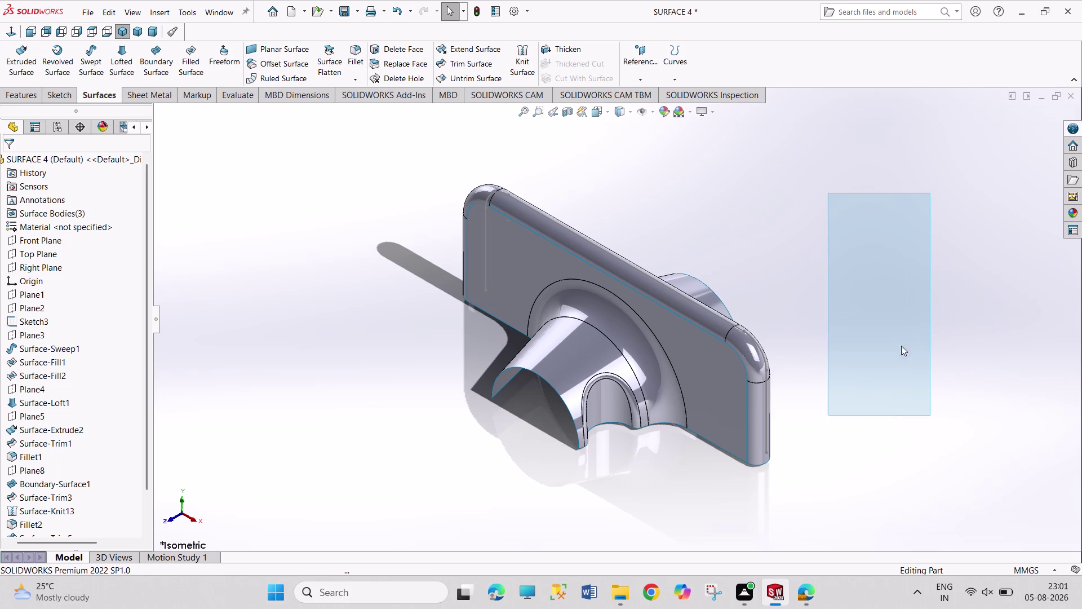
drag(825, 207, 845, 252)
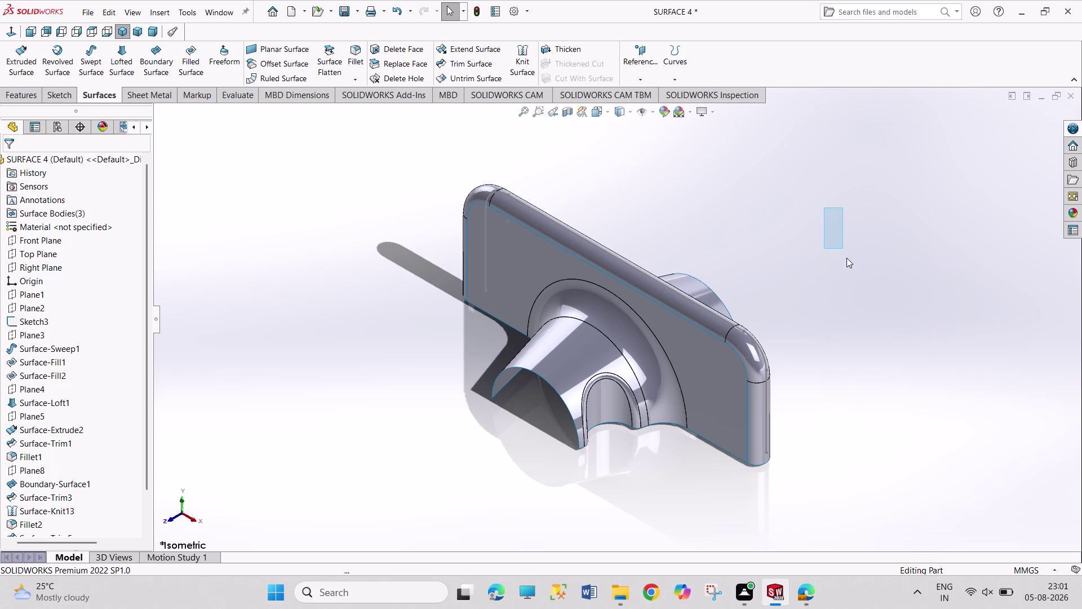
drag(844, 251, 885, 346)
drag(812, 191, 904, 361)
drag(825, 215, 893, 332)
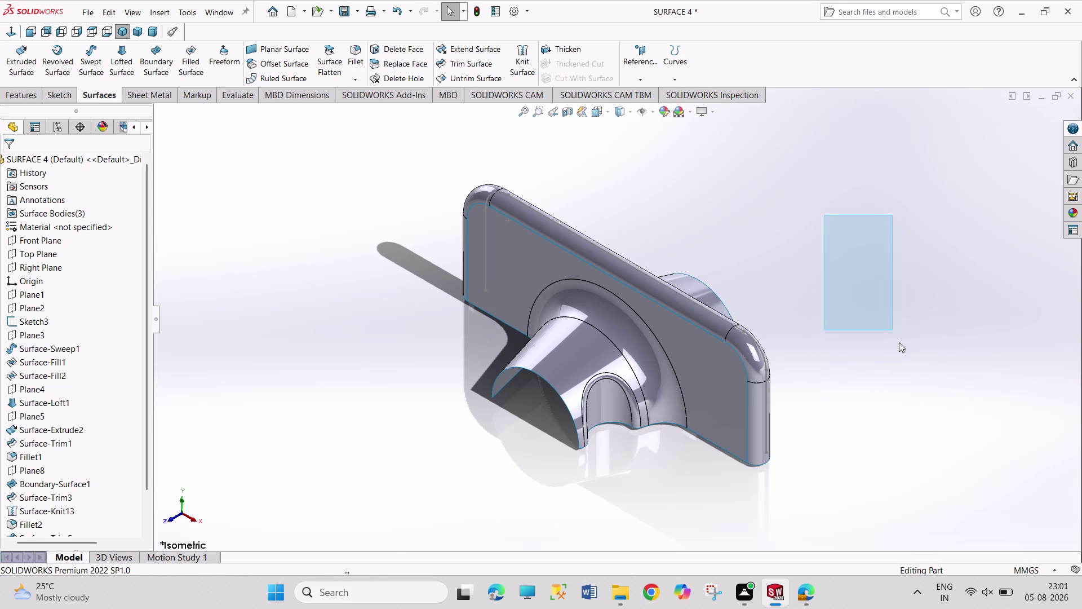
drag(893, 332, 899, 342)
drag(829, 219, 885, 324)
drag(834, 219, 887, 335)
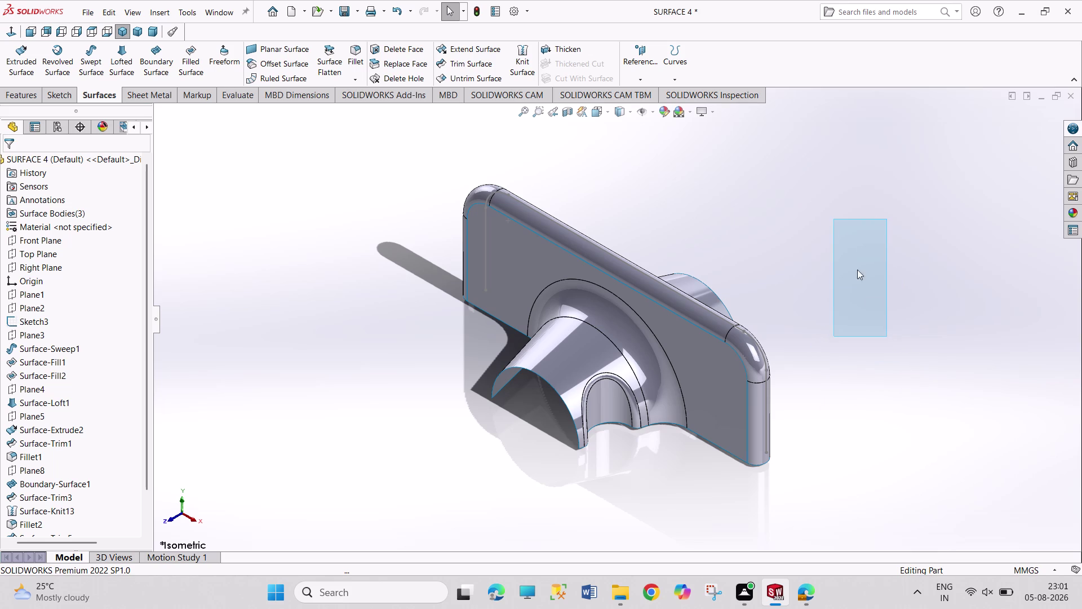
drag(840, 229, 887, 339)
drag(812, 180, 836, 225)
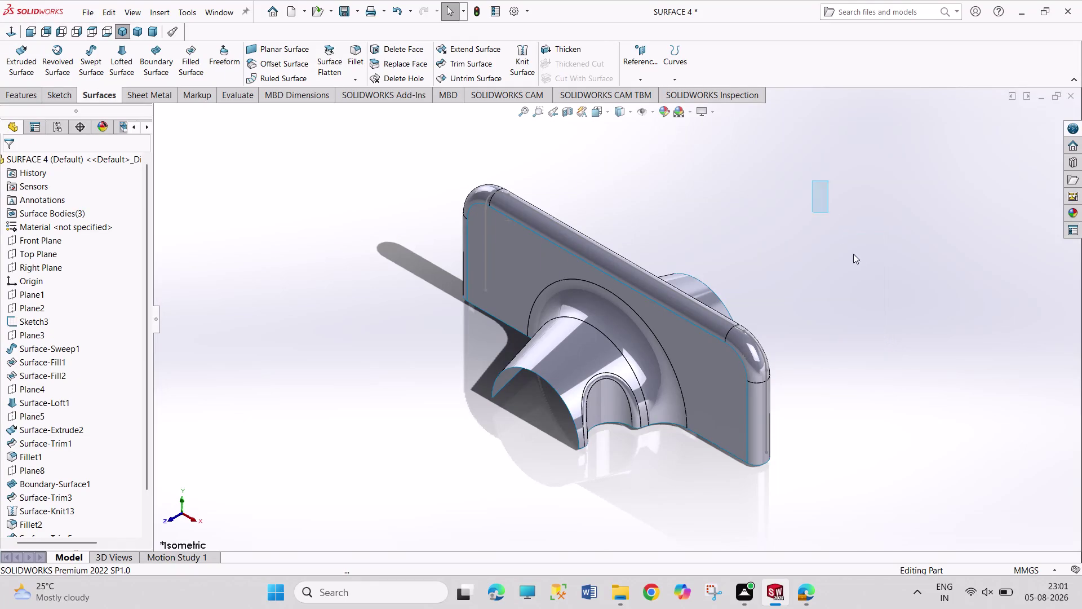
drag(836, 226, 896, 326)
drag(838, 221, 903, 329)
drag(830, 204, 887, 313)
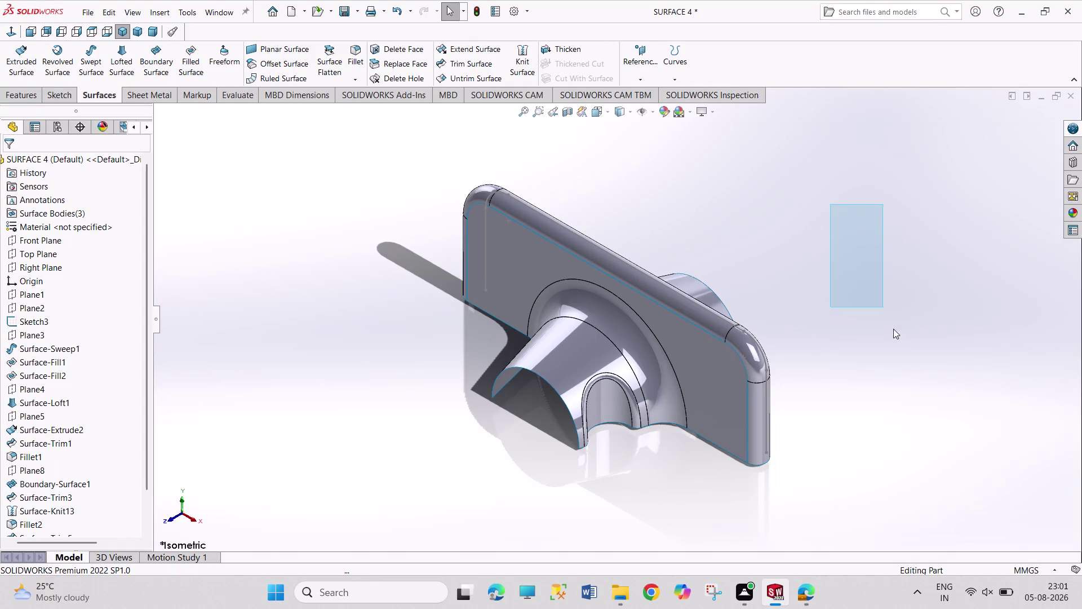
drag(887, 314, 896, 335)
drag(813, 193, 881, 312)
drag(819, 201, 848, 272)
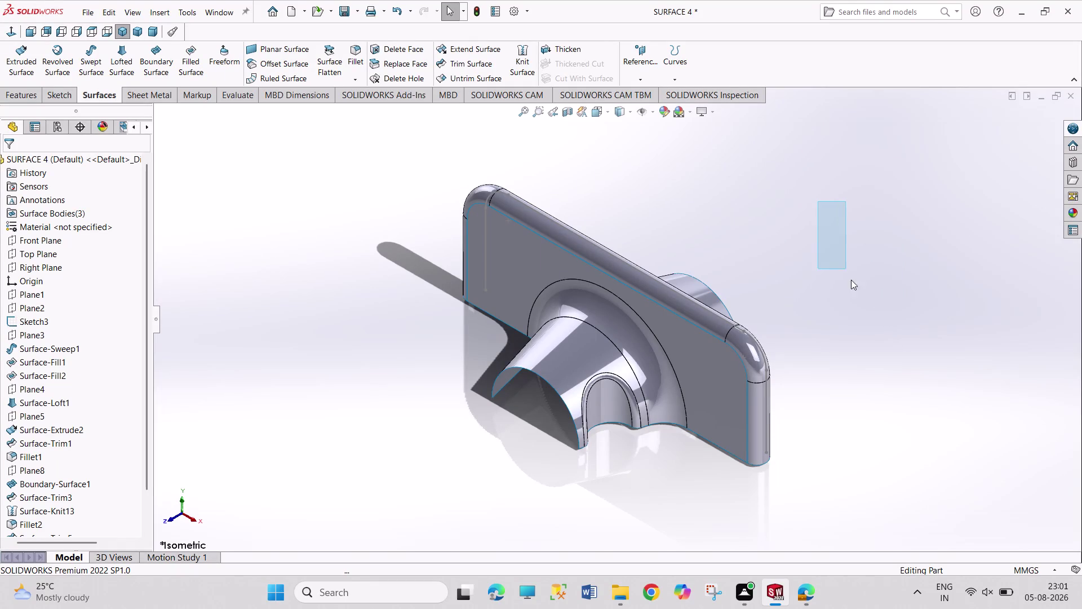
drag(848, 272, 877, 344)
drag(786, 183, 860, 321)
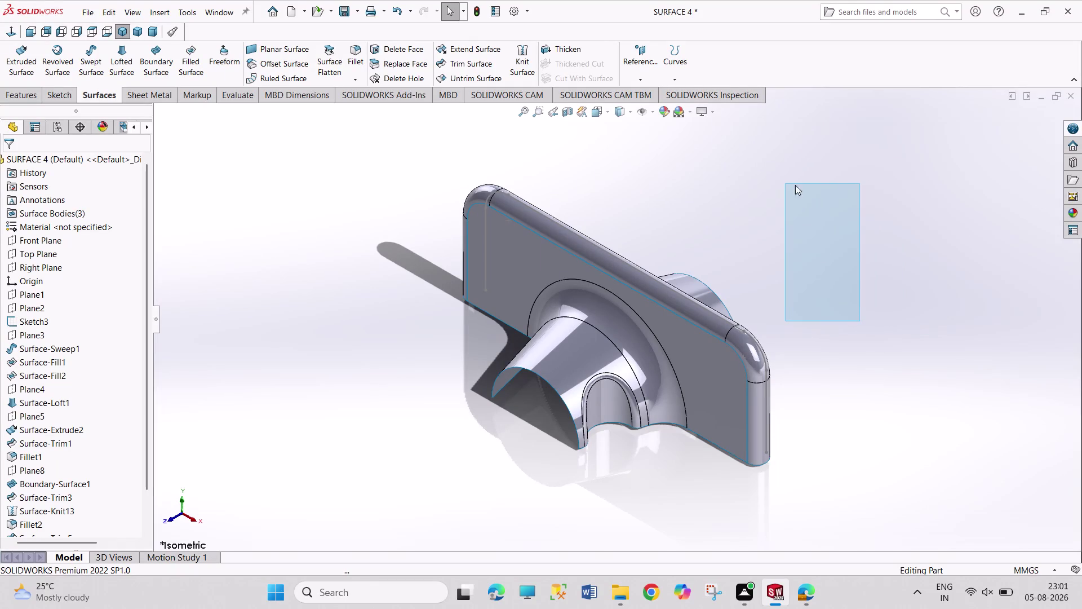
drag(776, 154, 919, 470)
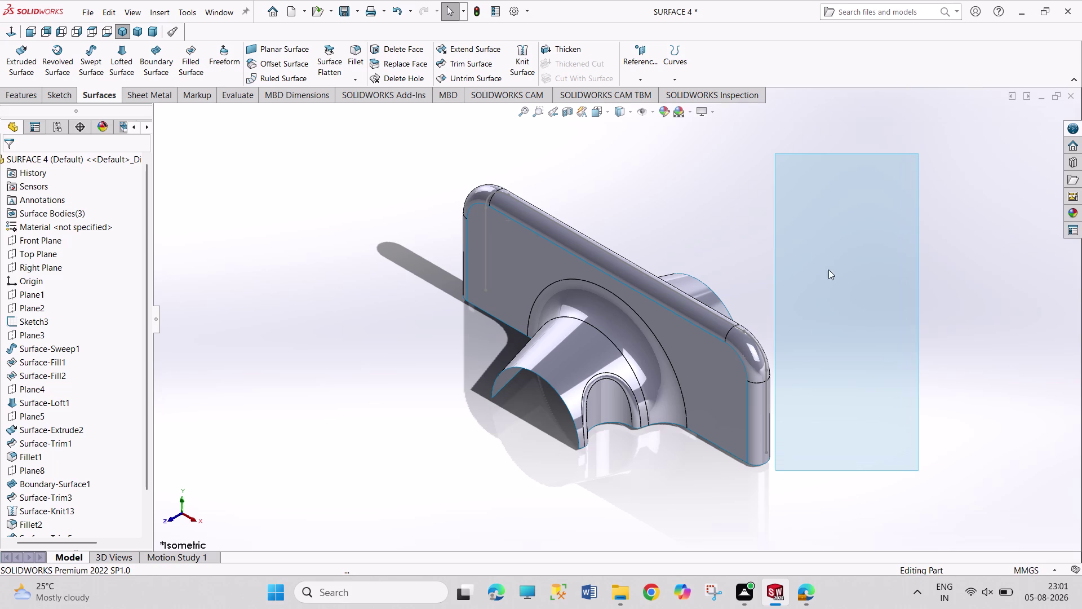
drag(785, 184, 940, 453)
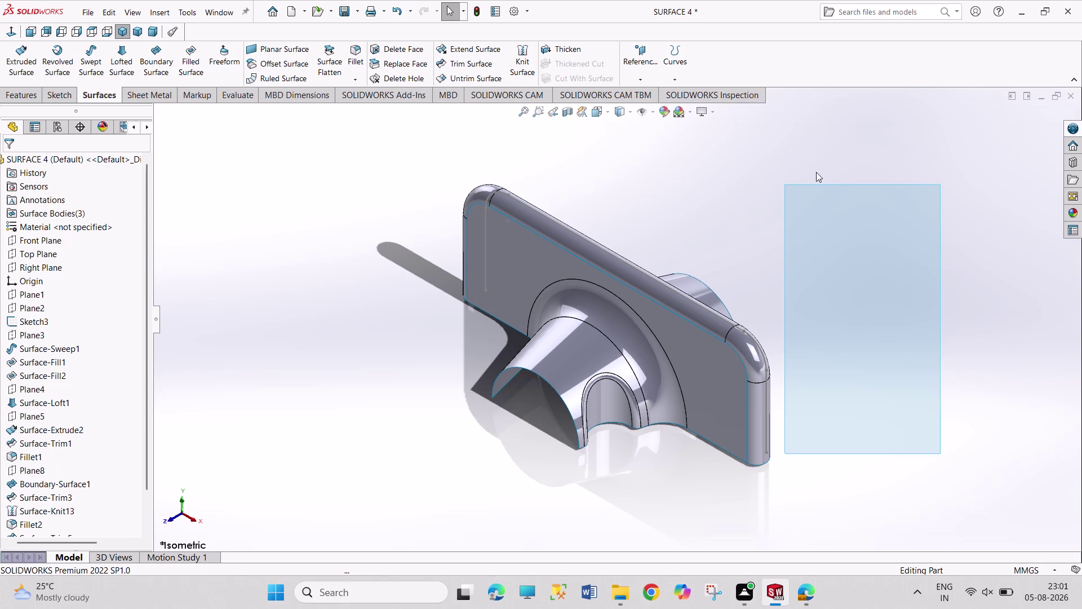
drag(773, 152, 928, 489)
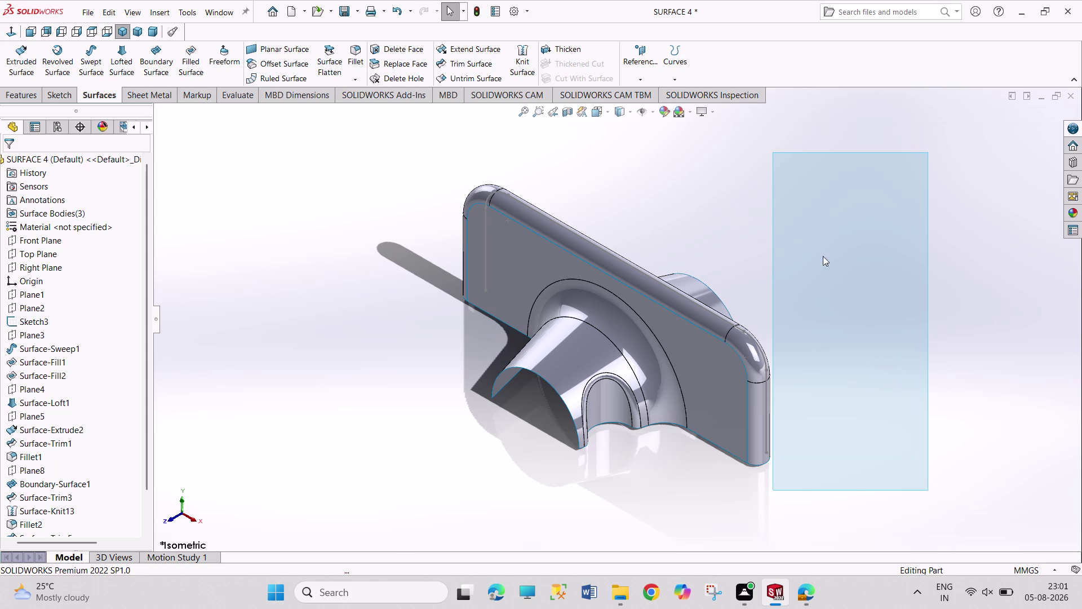
drag(775, 185, 856, 325)
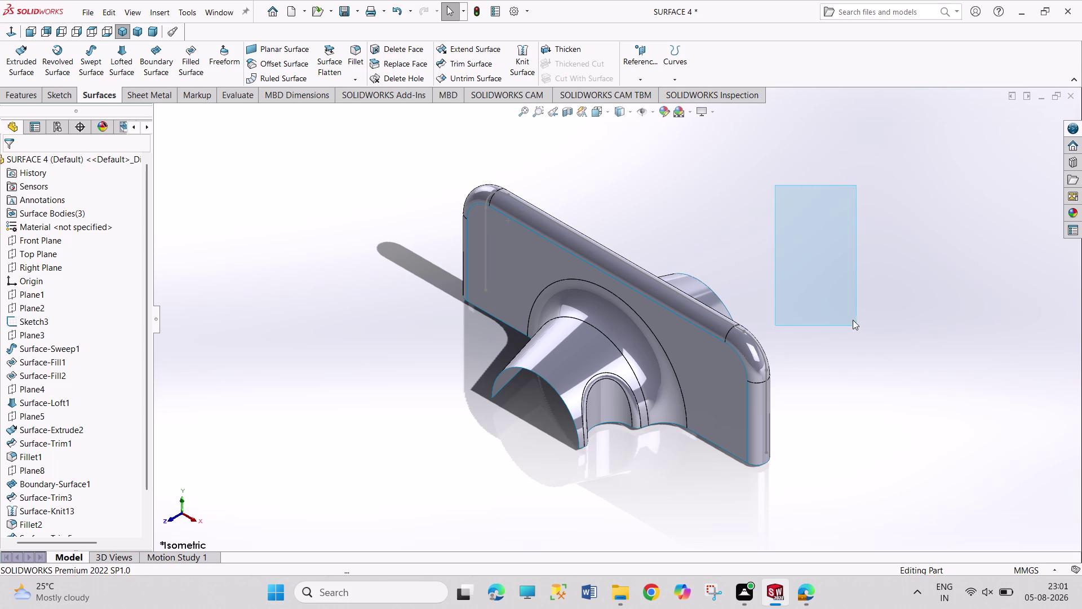
drag(739, 194, 790, 312)
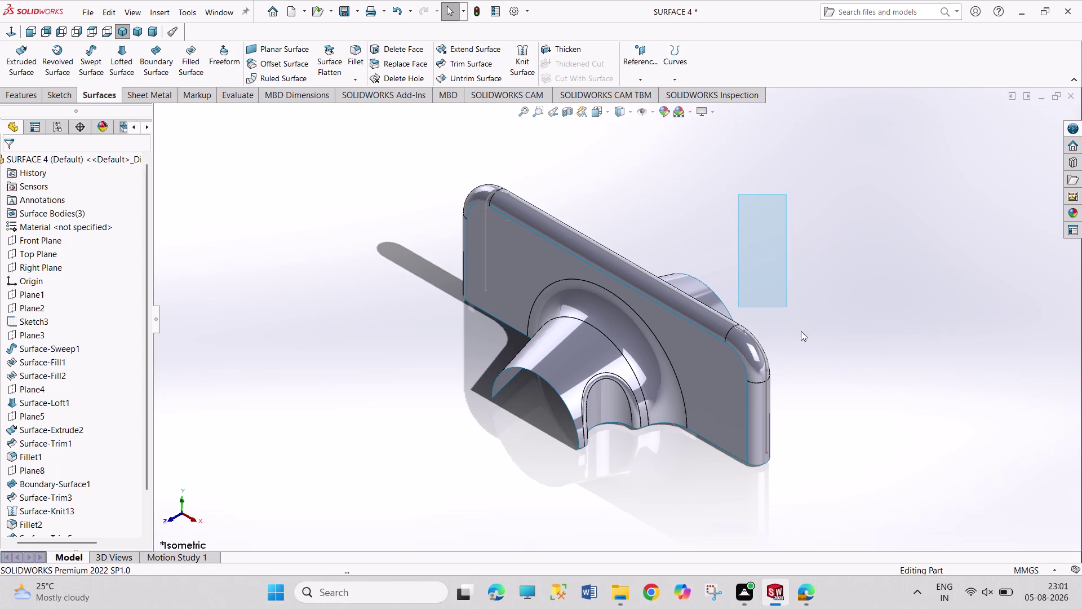
drag(790, 311, 895, 499)
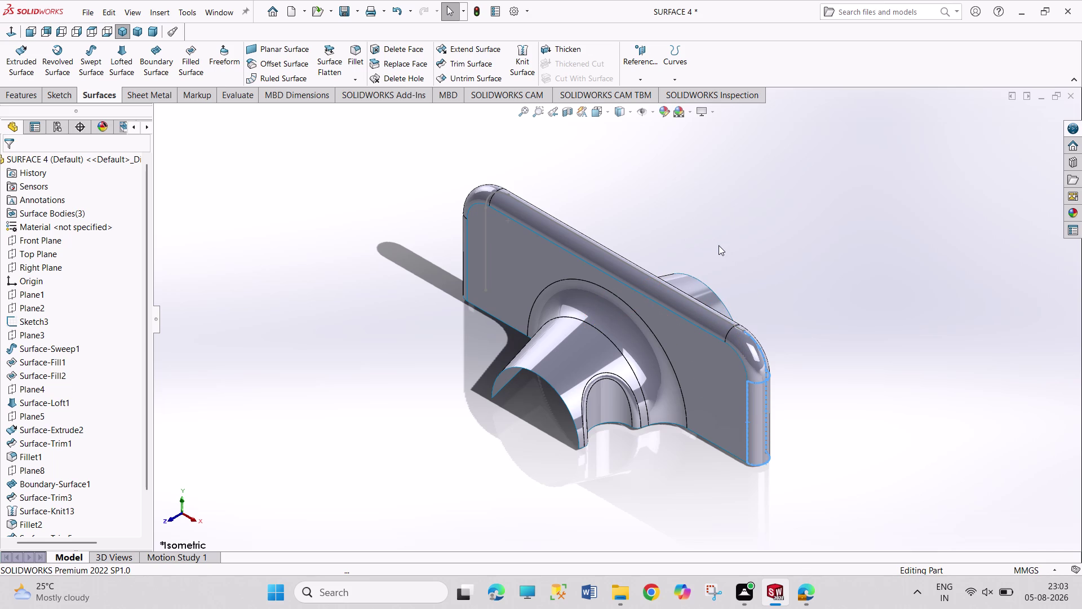
drag(719, 245, 734, 290)
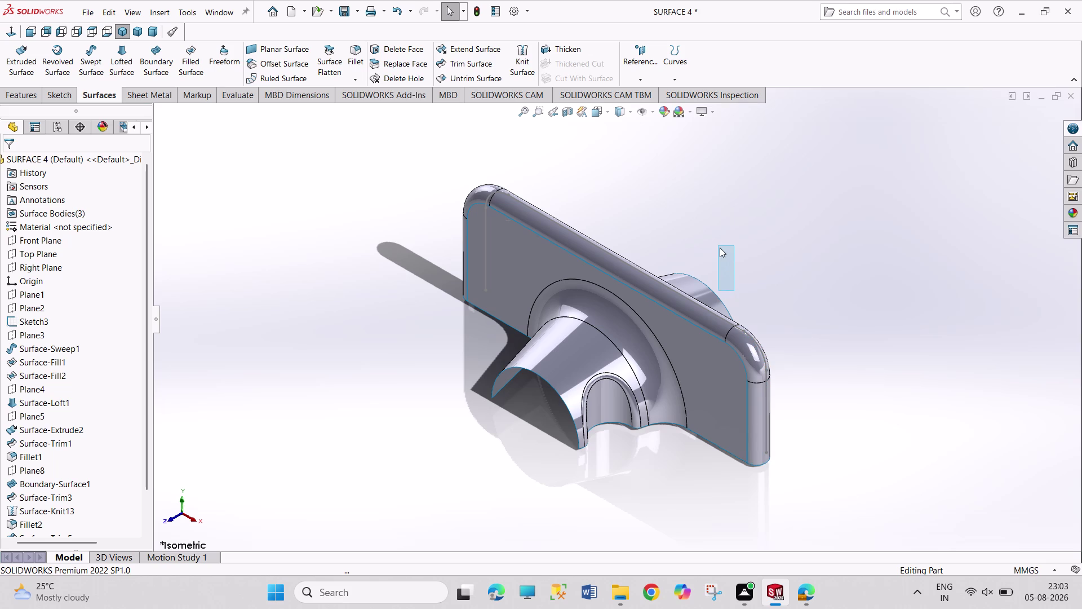